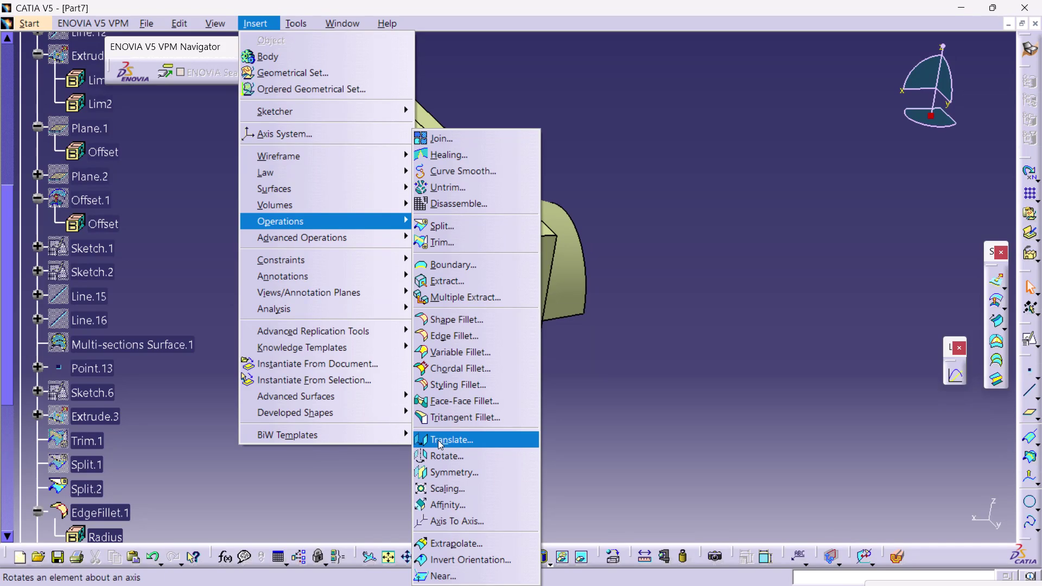
Try a face-to-face fillet on the plate edge with Straight extremities, then cancel it.
click(489, 402)
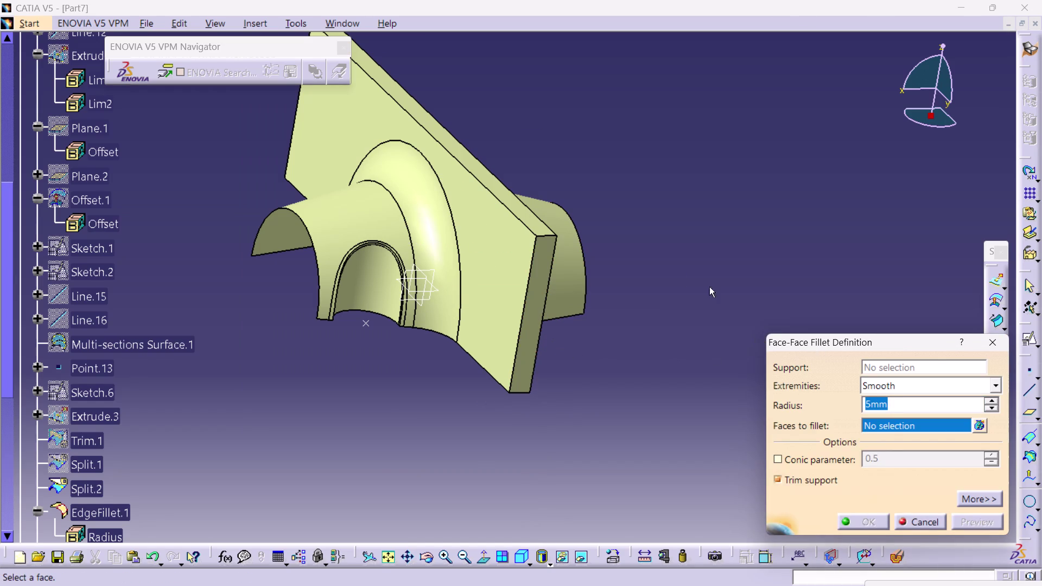
click(537, 224)
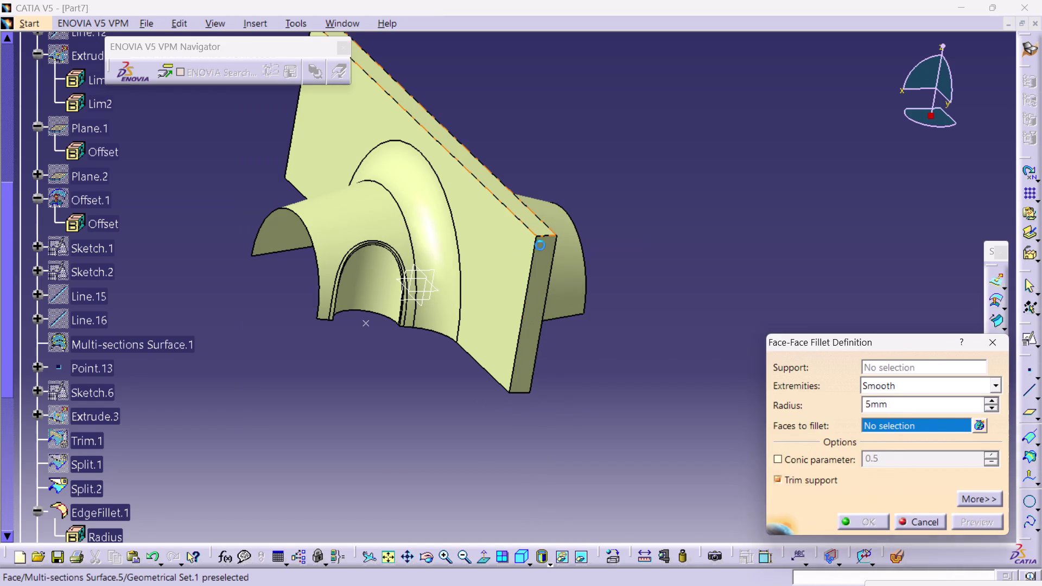
click(544, 264)
click(628, 335)
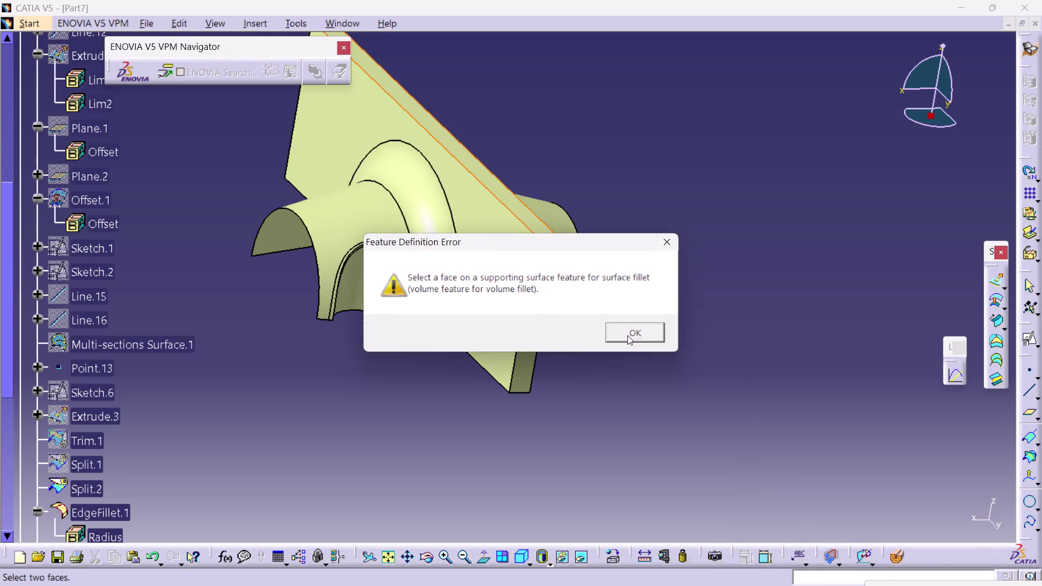
click(724, 225)
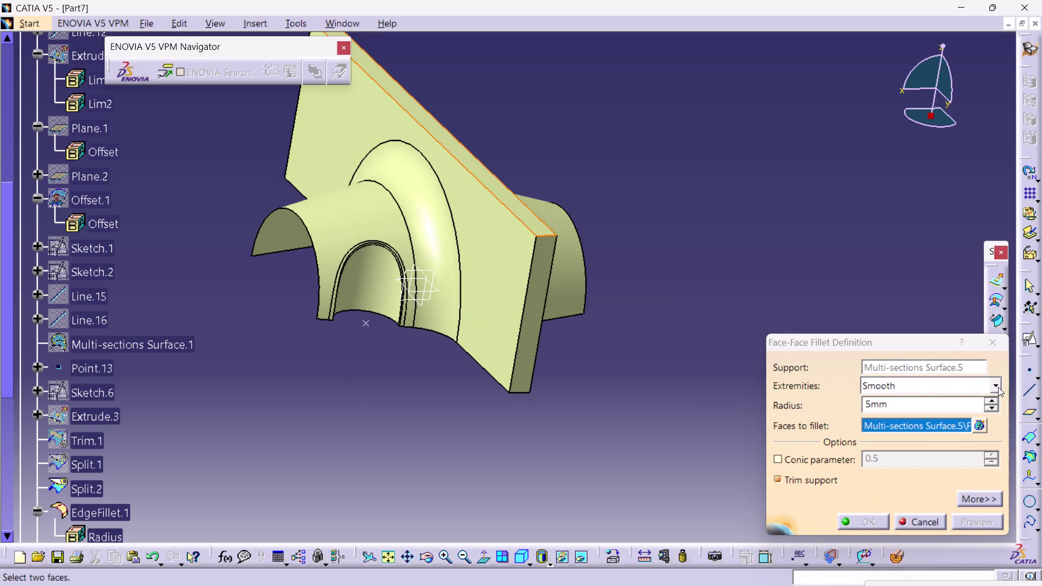
click(998, 387)
click(950, 415)
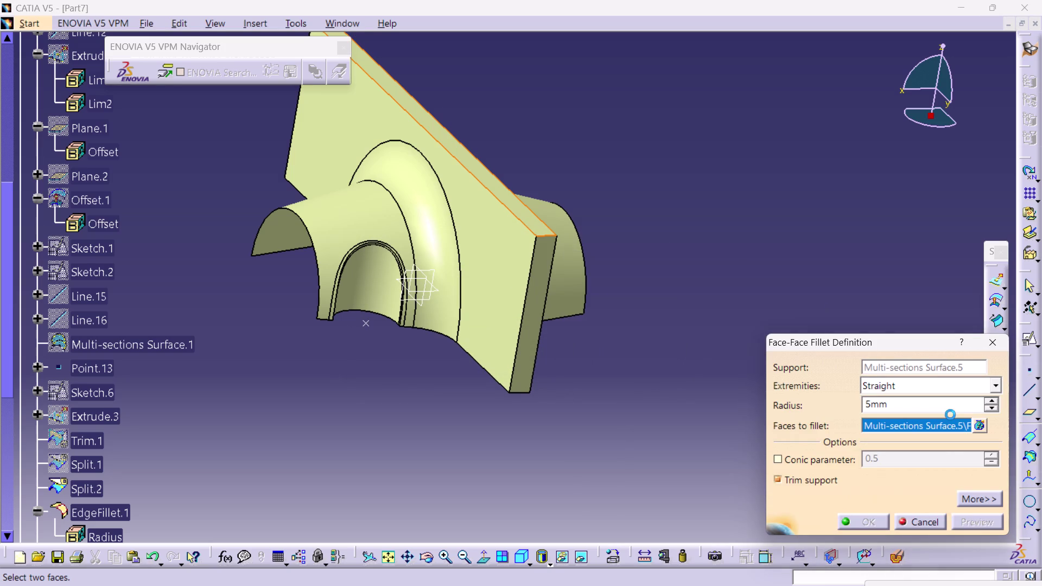
click(993, 385)
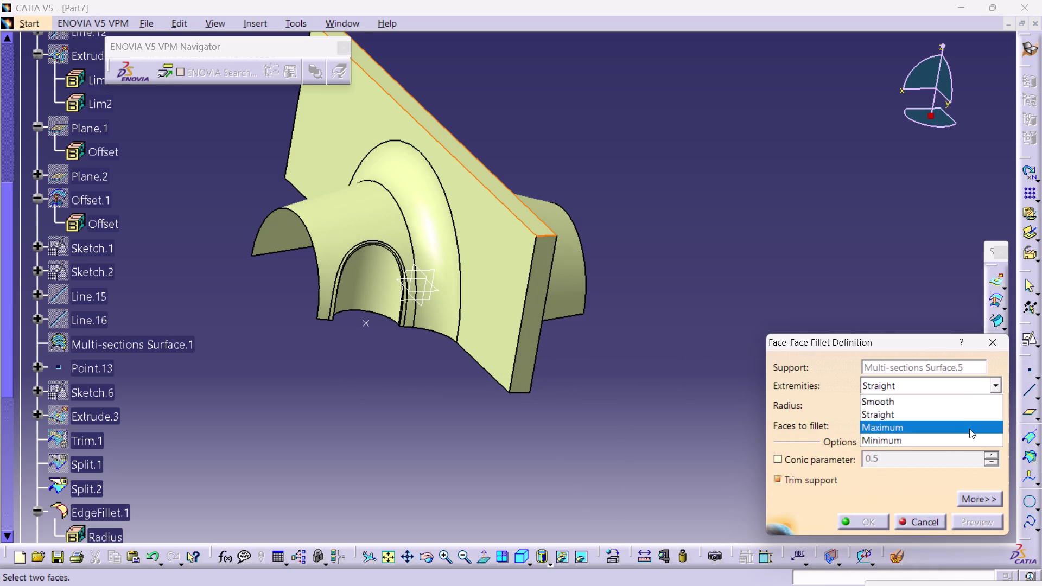
click(842, 308)
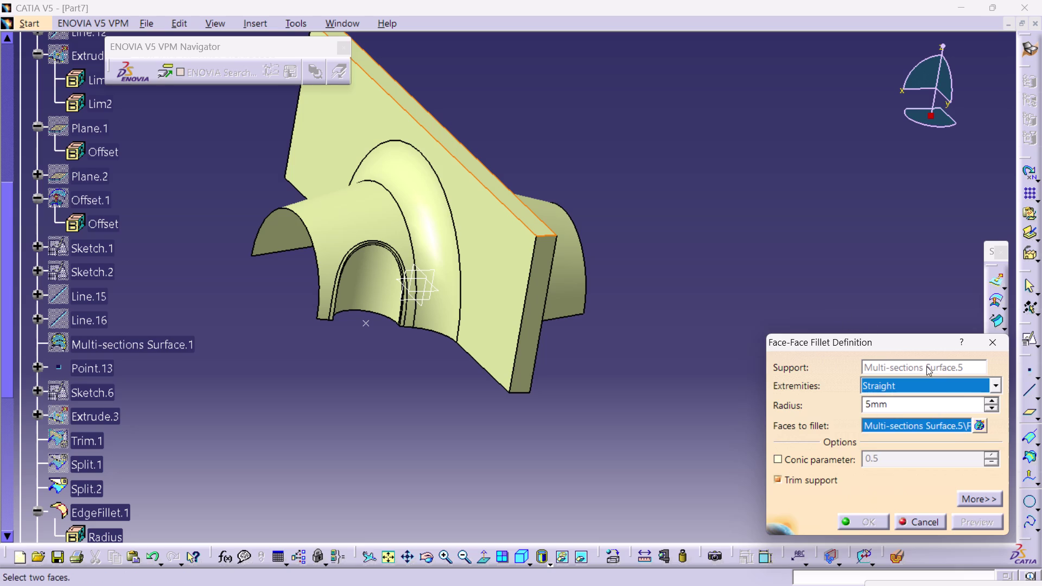
click(984, 341)
click(779, 191)
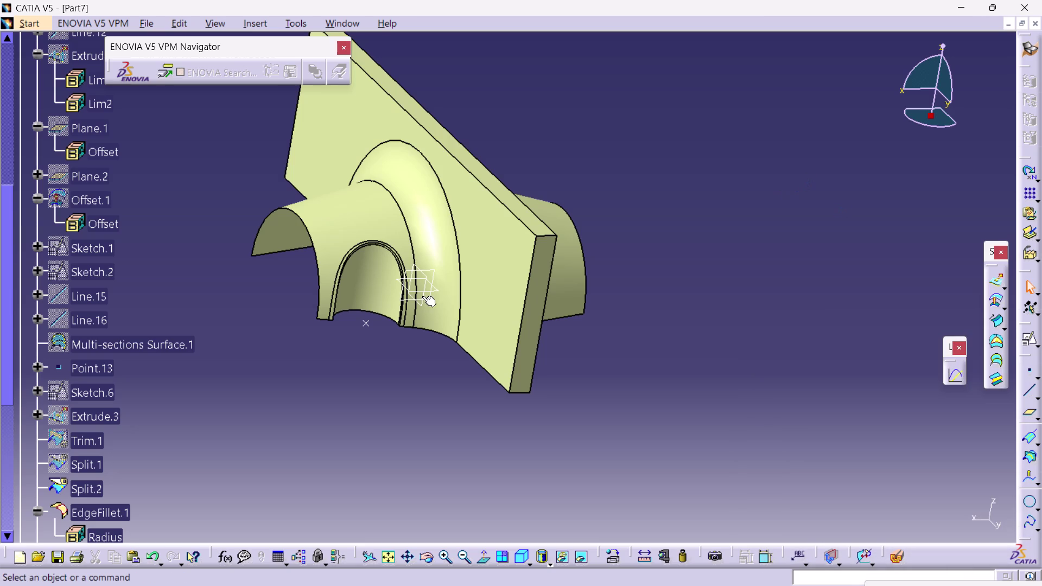
Start a shape fillet with Multi-sections Surface.3 and the edge fillet as supports.
click(256, 18)
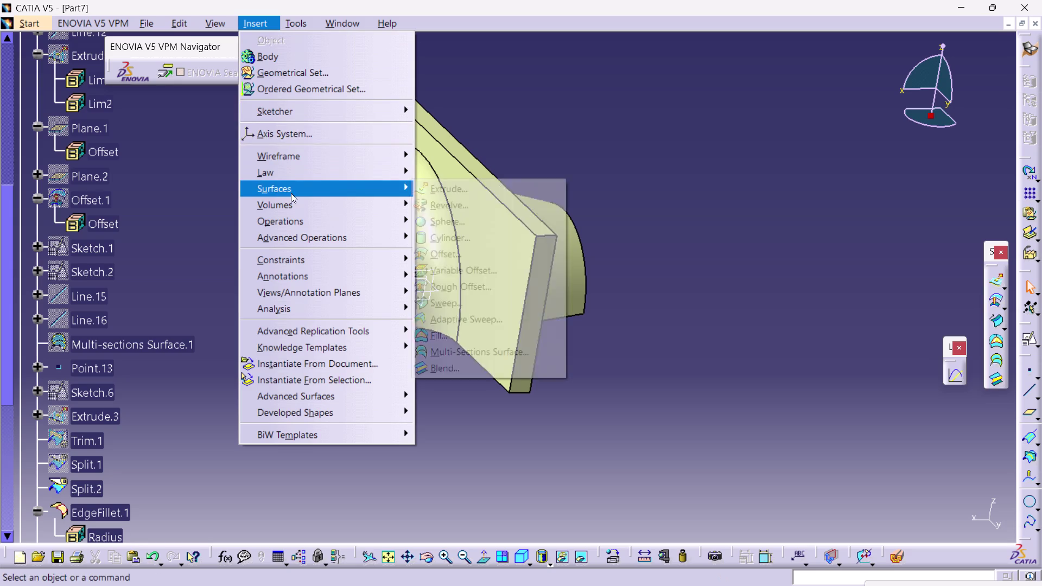
click(293, 216)
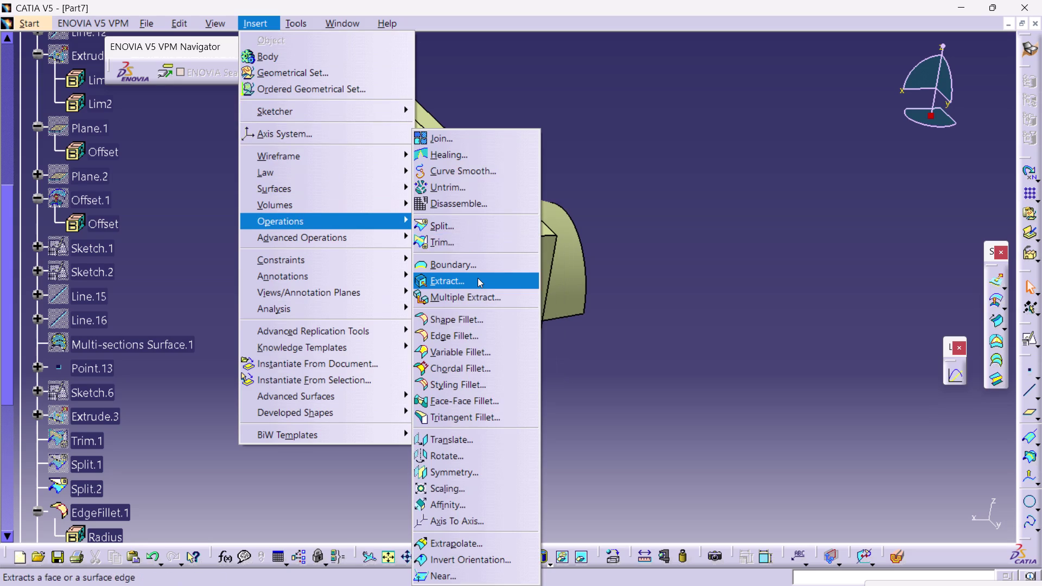
click(465, 323)
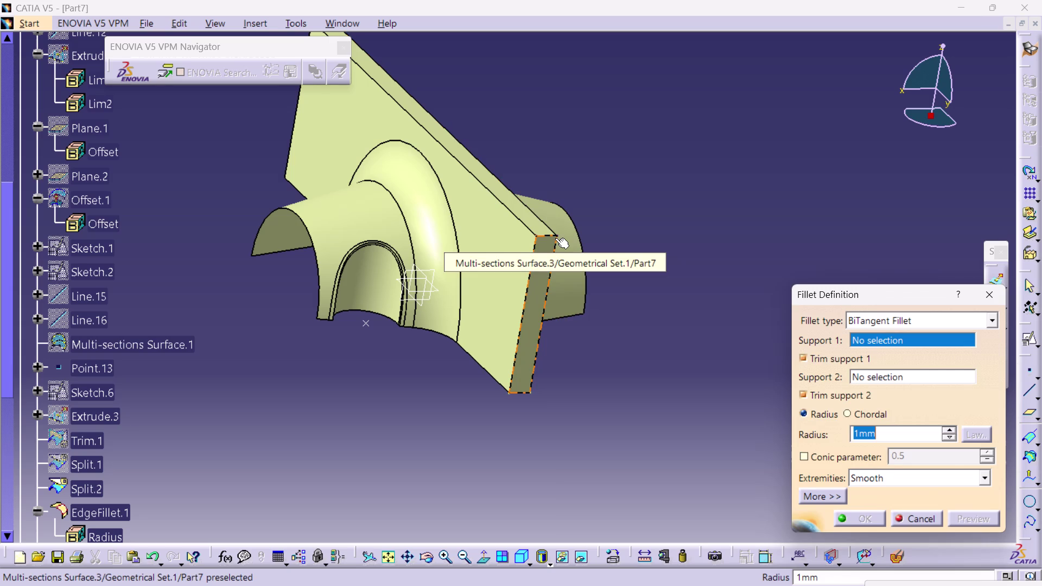
click(555, 239)
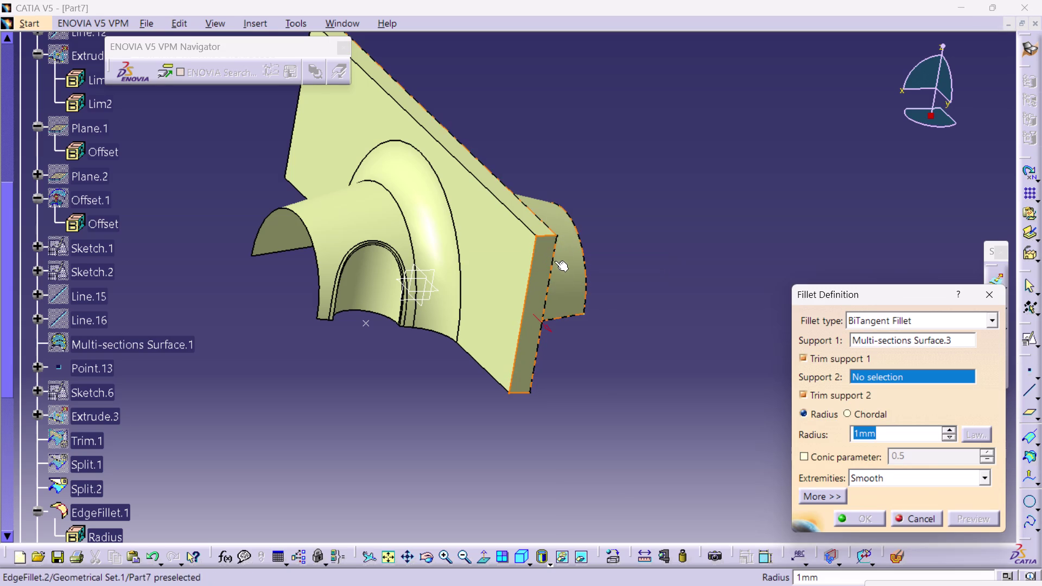
click(983, 295)
click(253, 24)
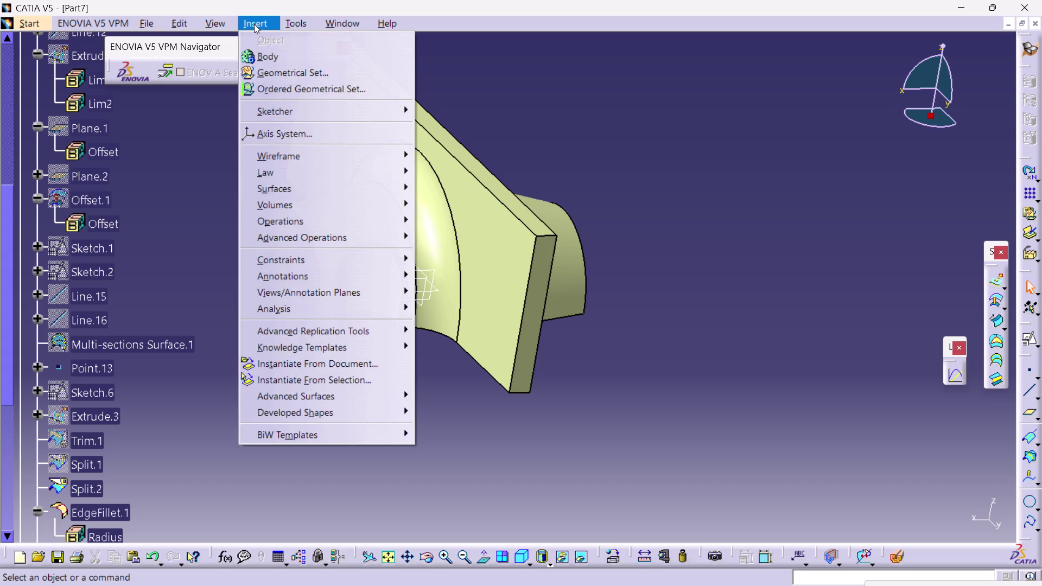
Launch Styling Fillet from the Insert operations list; it opens with a 7.5mm radius.
click(325, 221)
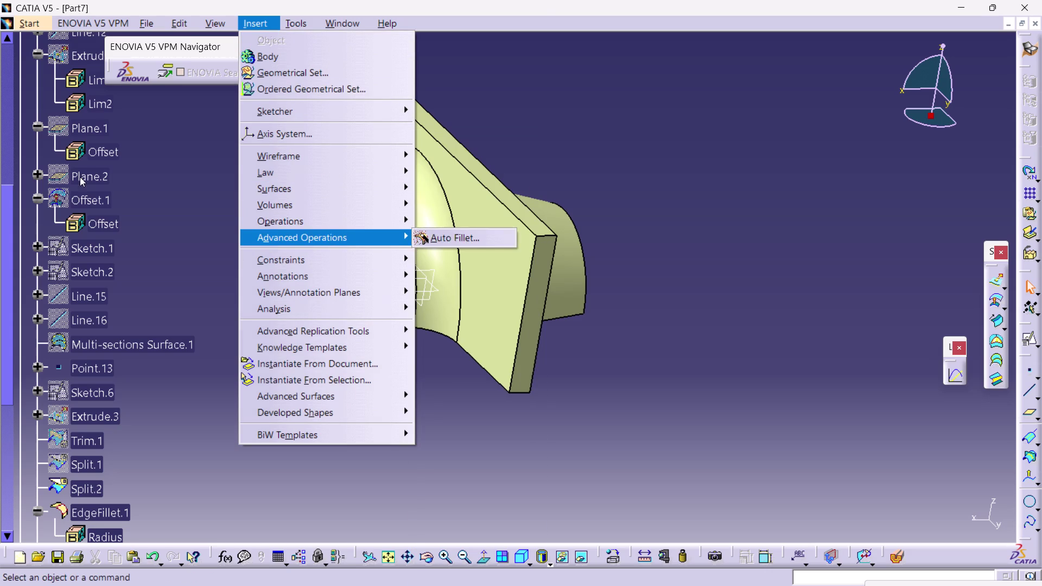
click(325, 222)
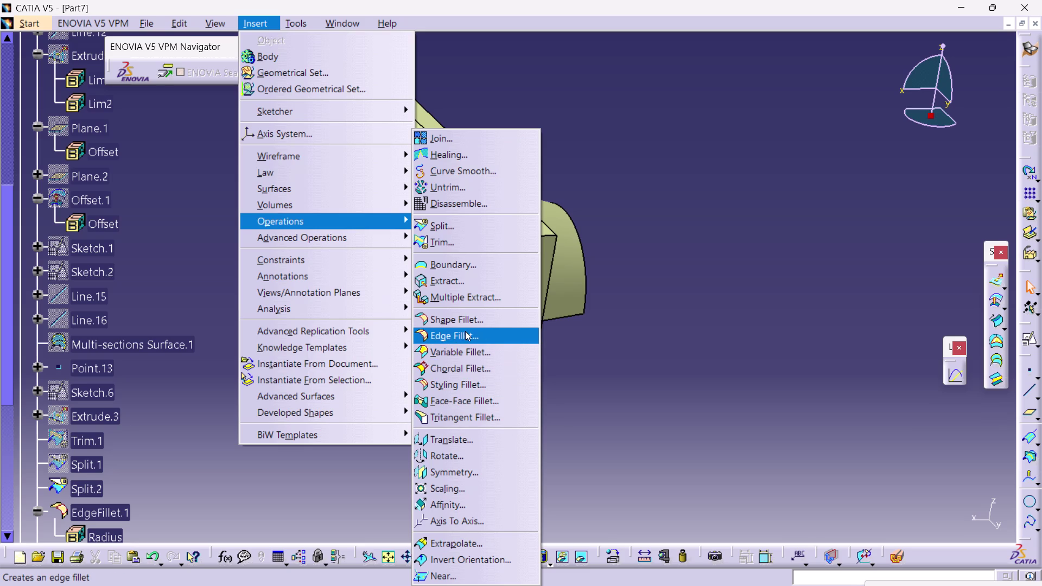
click(457, 387)
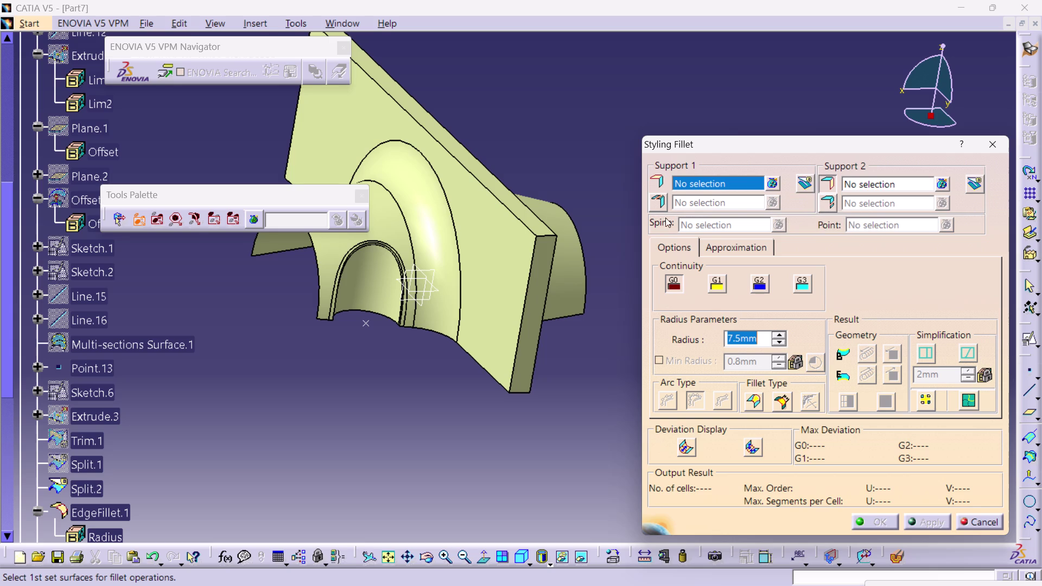
Switch the styling fillet's selection mode to fillet chosen objects directly.
click(657, 203)
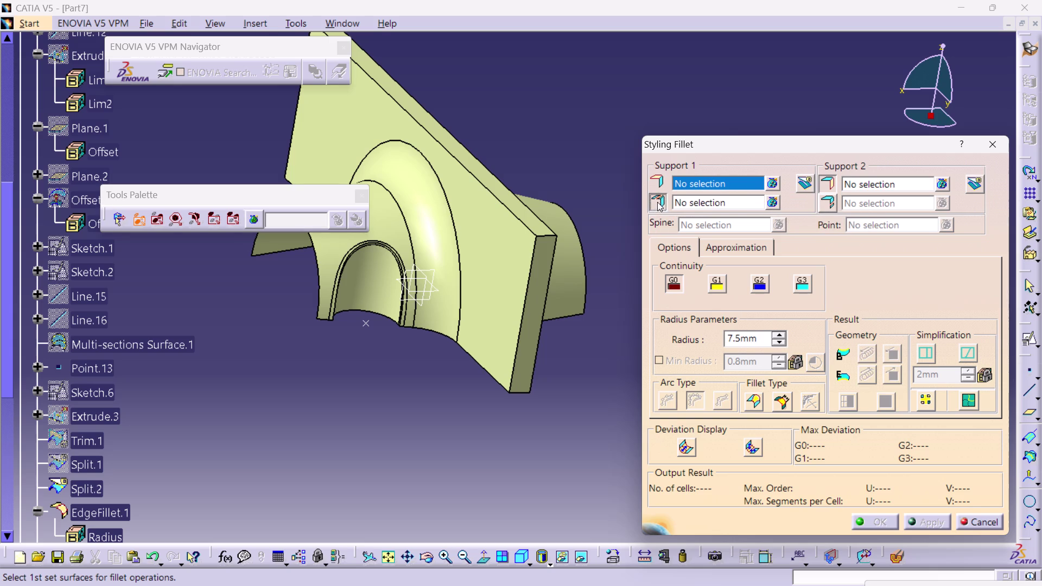
click(656, 187)
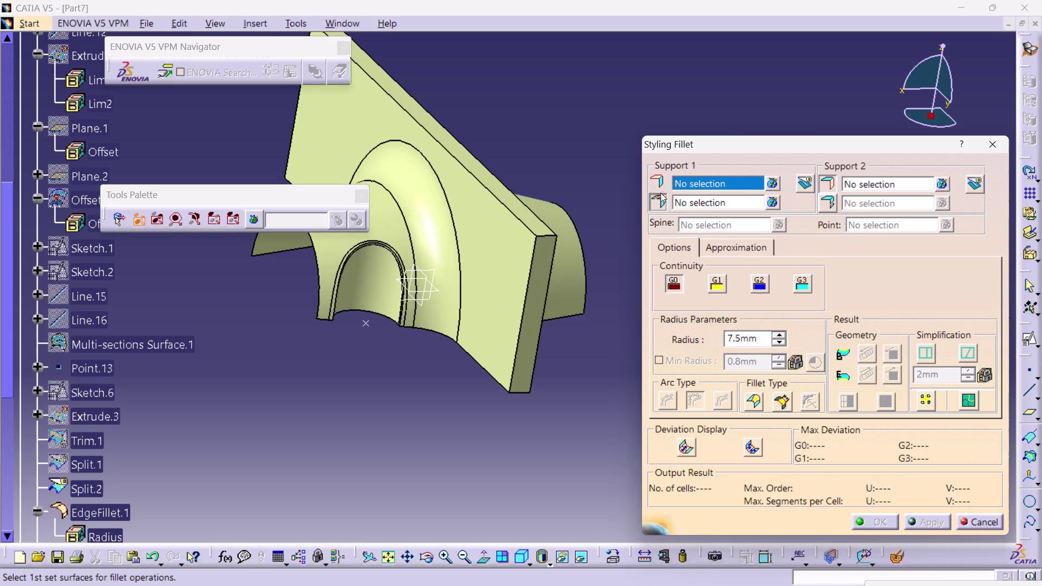
click(659, 180)
click(657, 179)
click(830, 185)
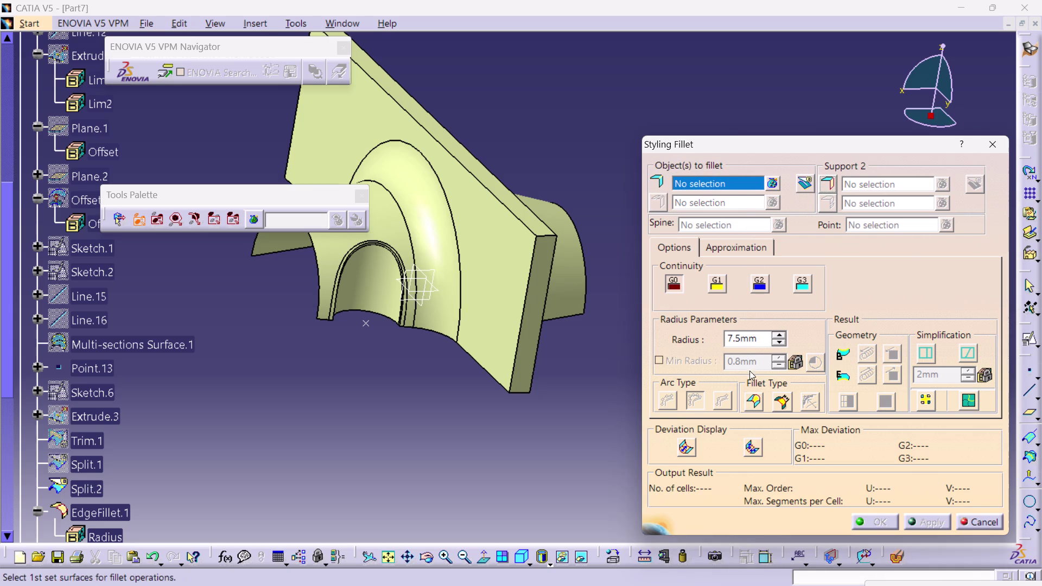
click(751, 400)
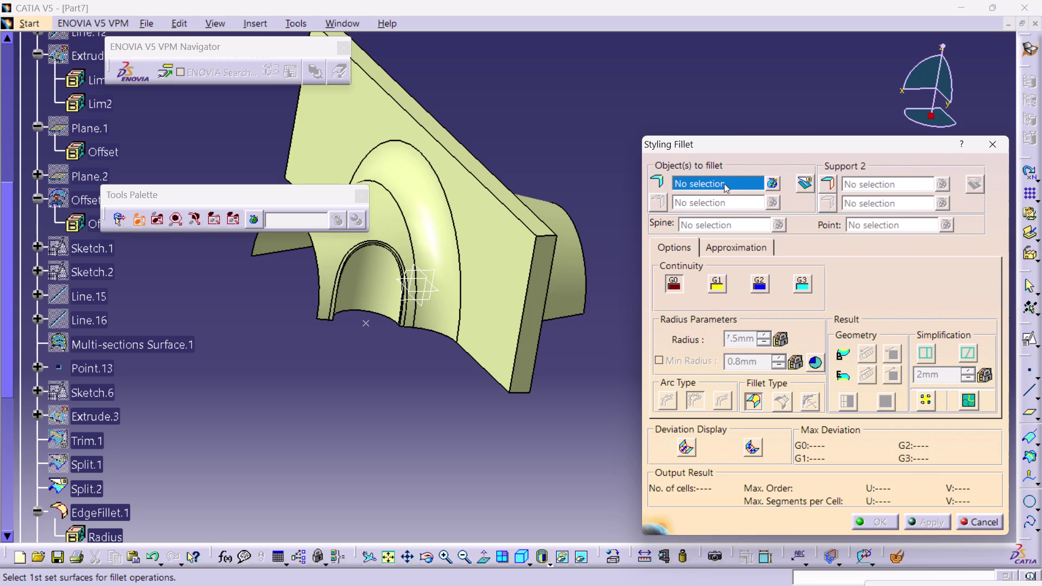
Try trap-selecting the plate edge, then cancel the styling fillet.
click(724, 183)
click(530, 216)
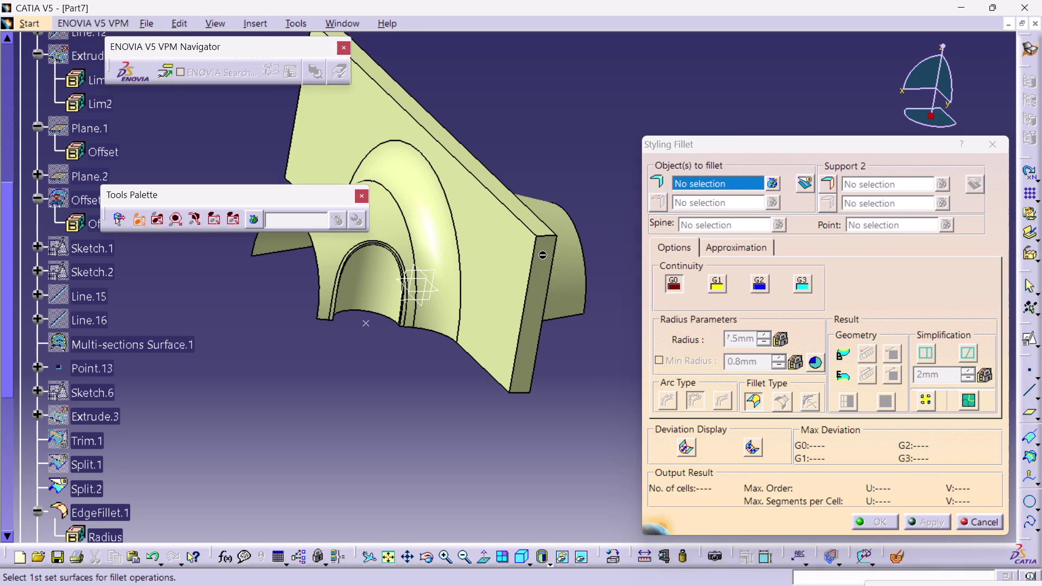
click(544, 257)
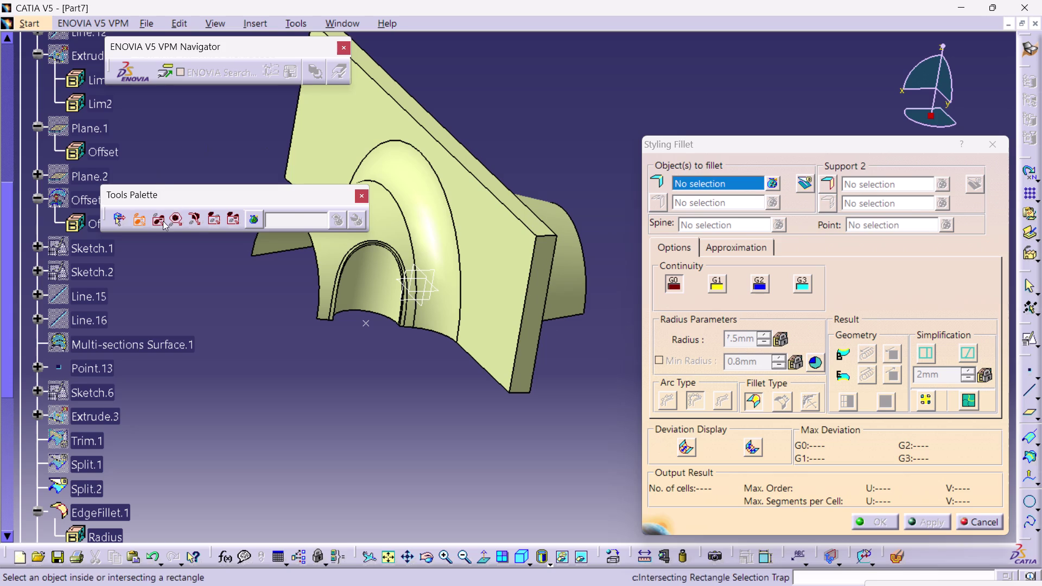
drag(253, 192, 267, 168)
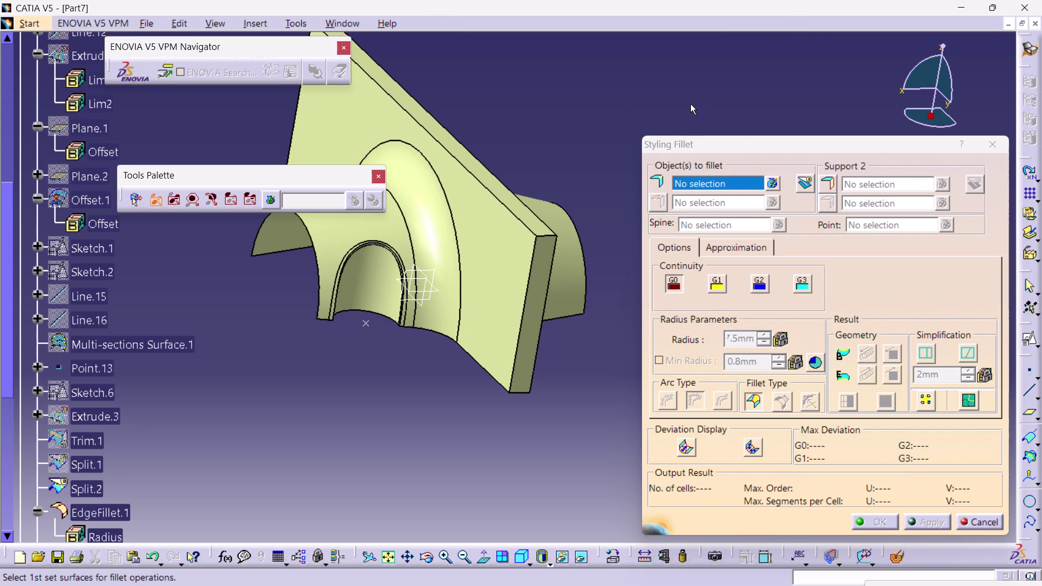
drag(712, 115, 724, 116)
click(999, 142)
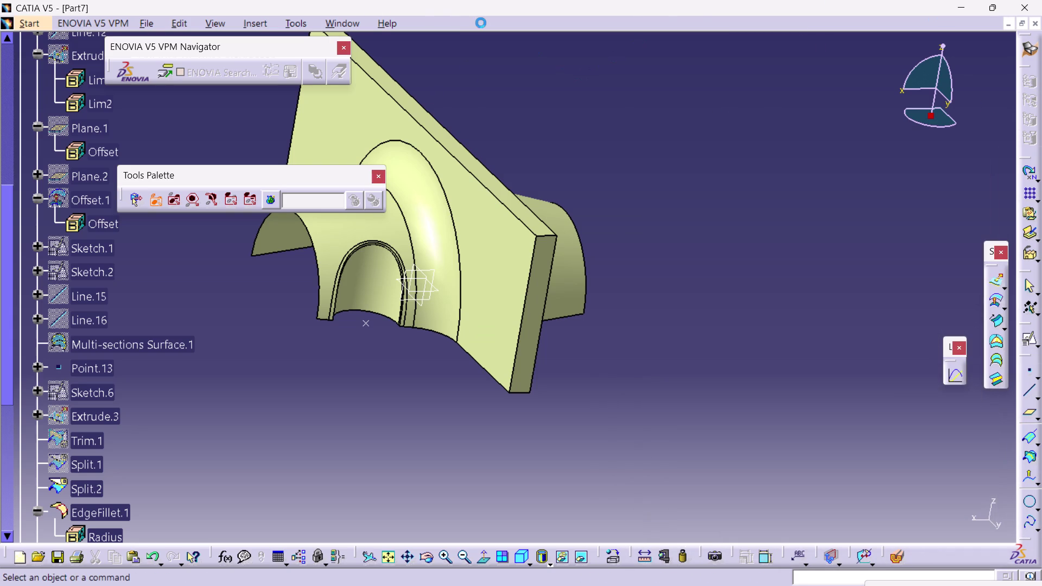
Reopen Styling Fillet and set Multi-sections Surface as the first support.
click(255, 23)
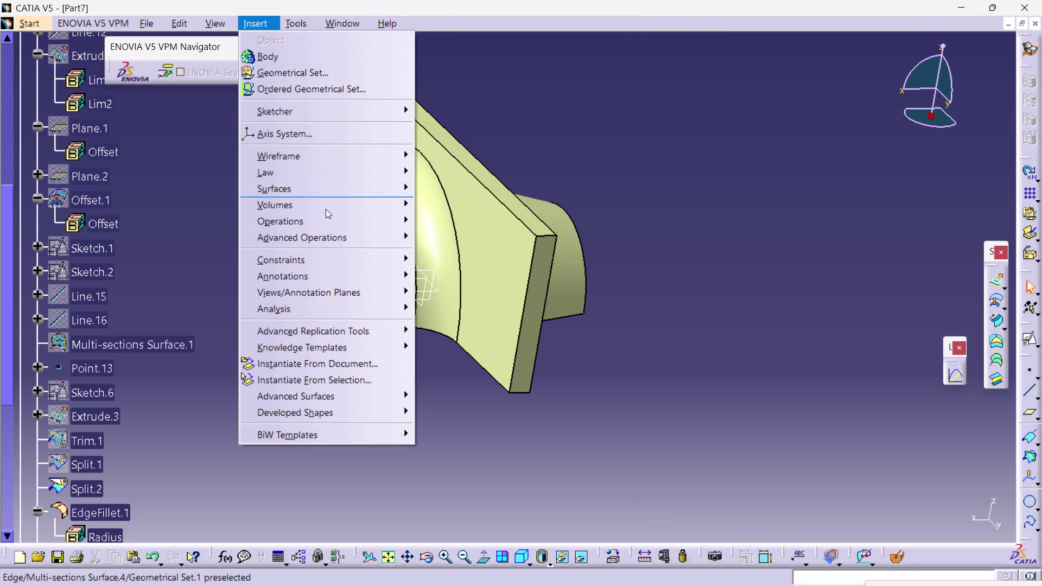
click(322, 225)
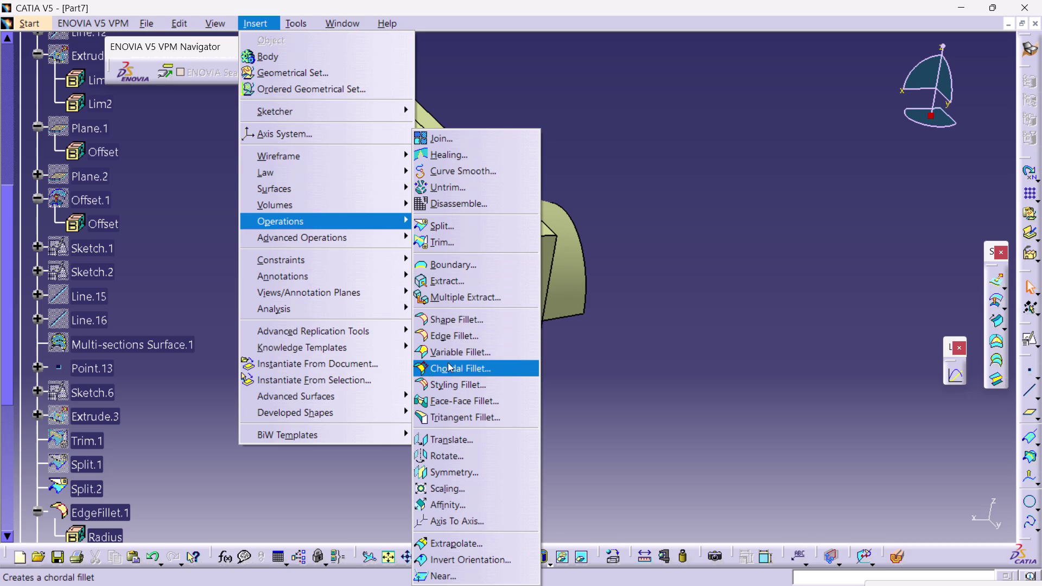
click(452, 389)
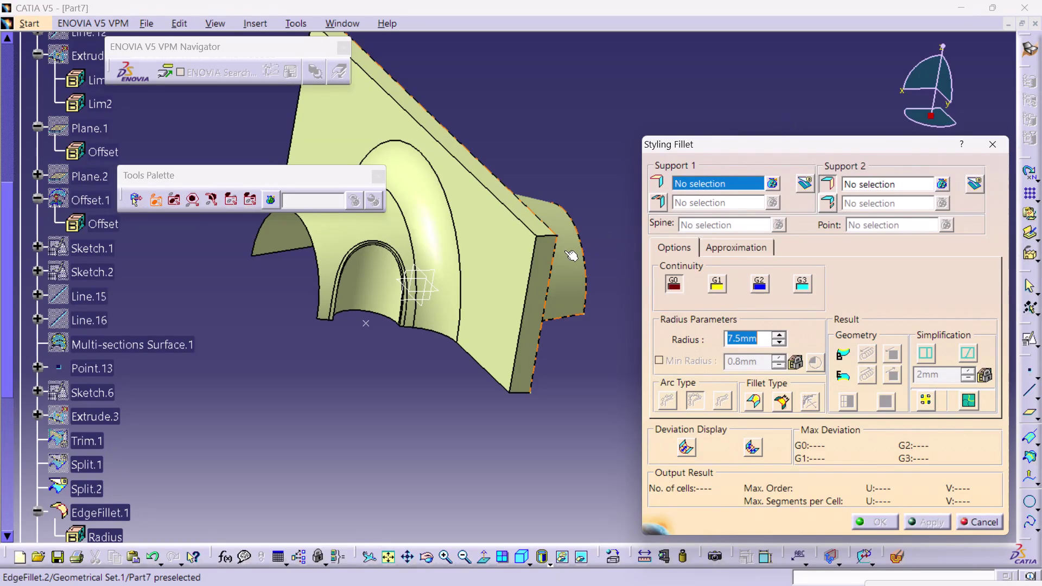
click(547, 237)
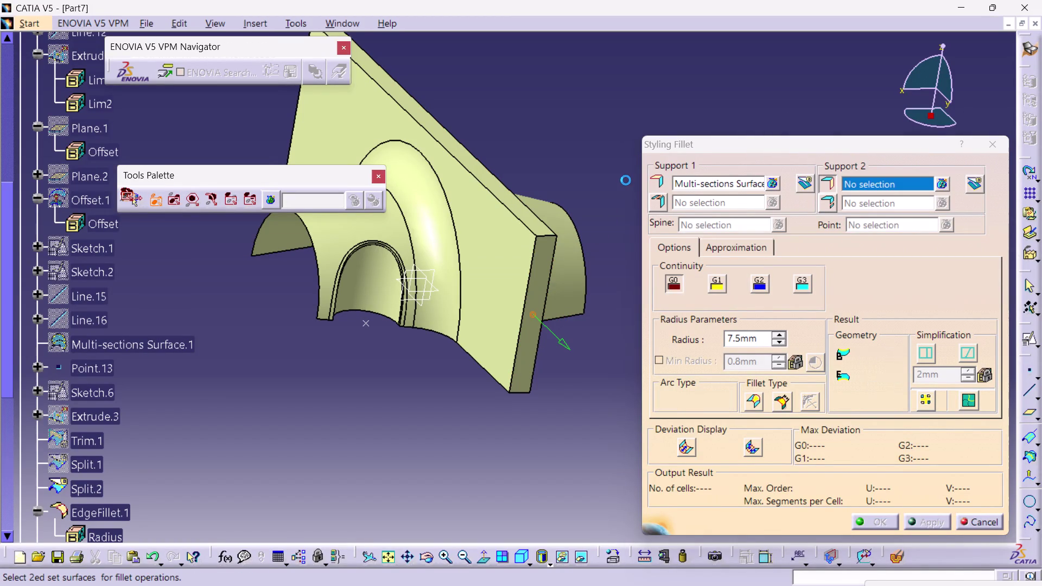
Add the second Multi-sections Surface support and raise continuity from G2 to G3, inspecting the preview.
click(531, 216)
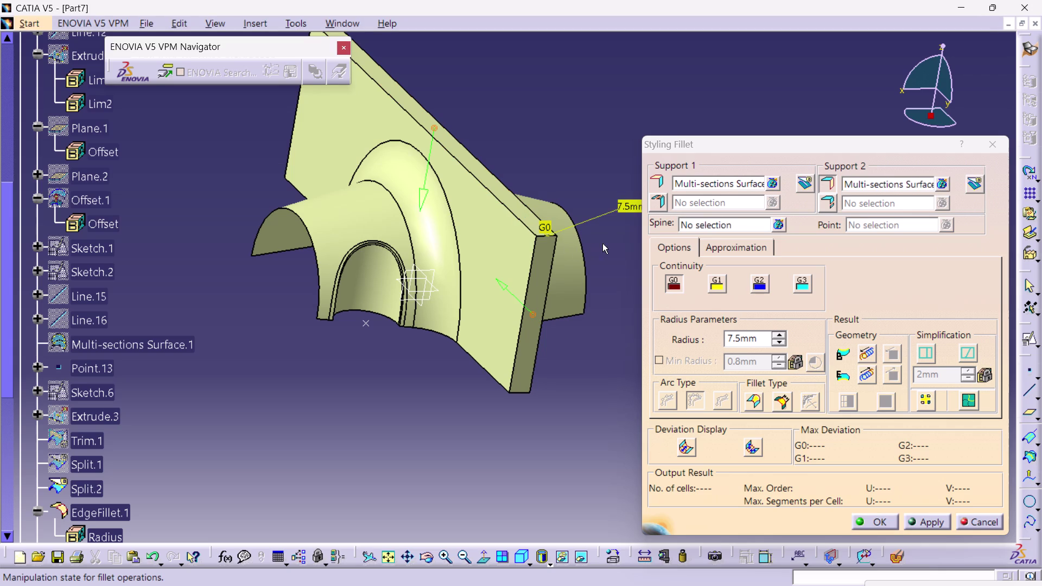
middle_drag(616, 238, 588, 241)
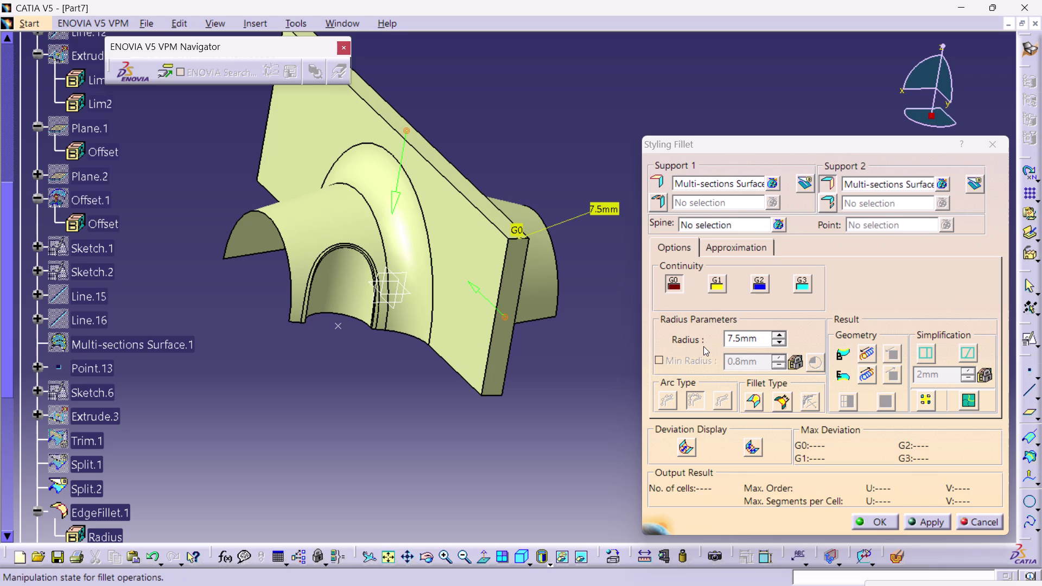
click(761, 287)
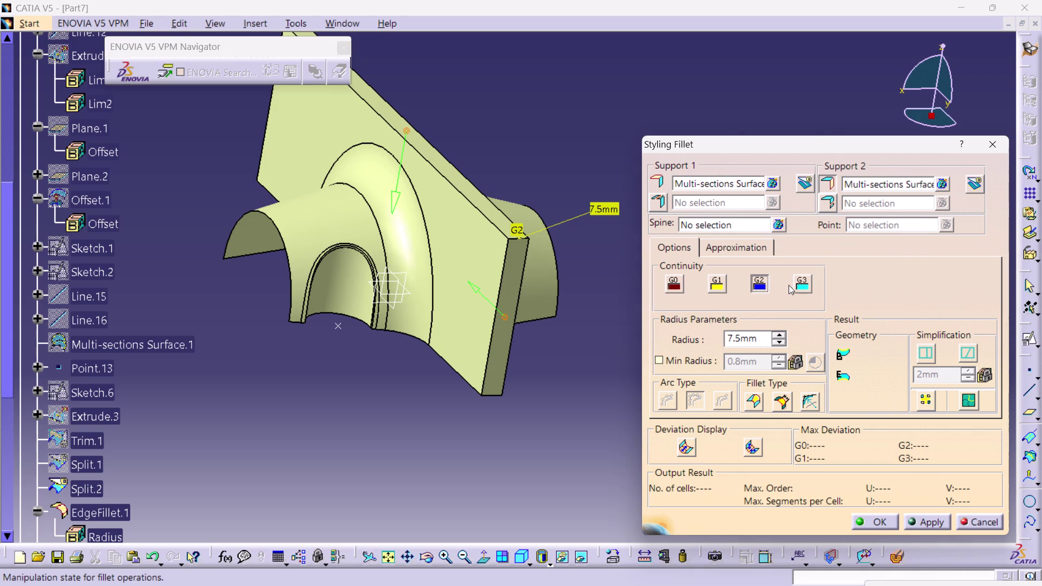
click(796, 283)
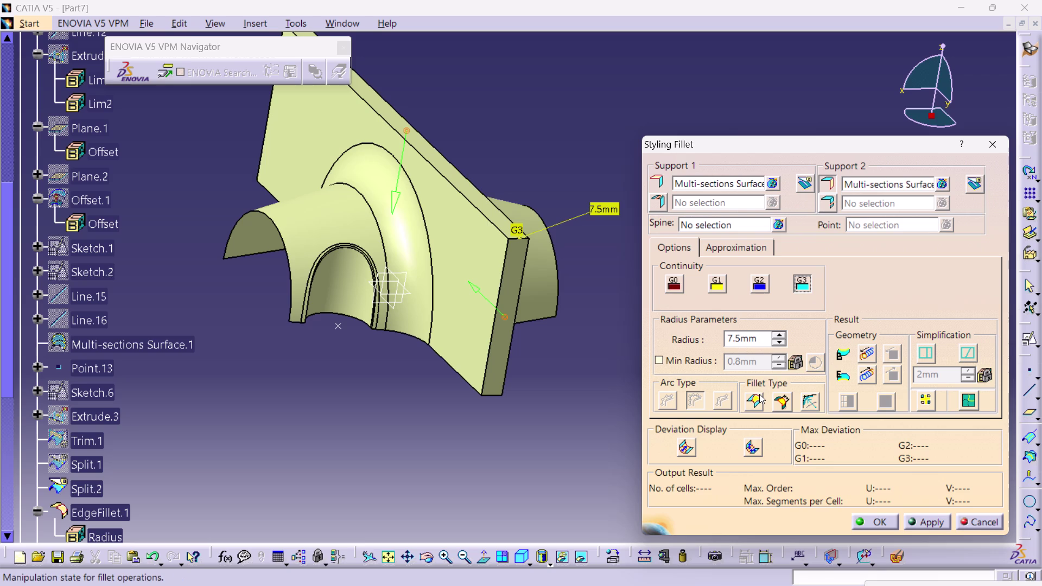
middle_drag(573, 294, 596, 308)
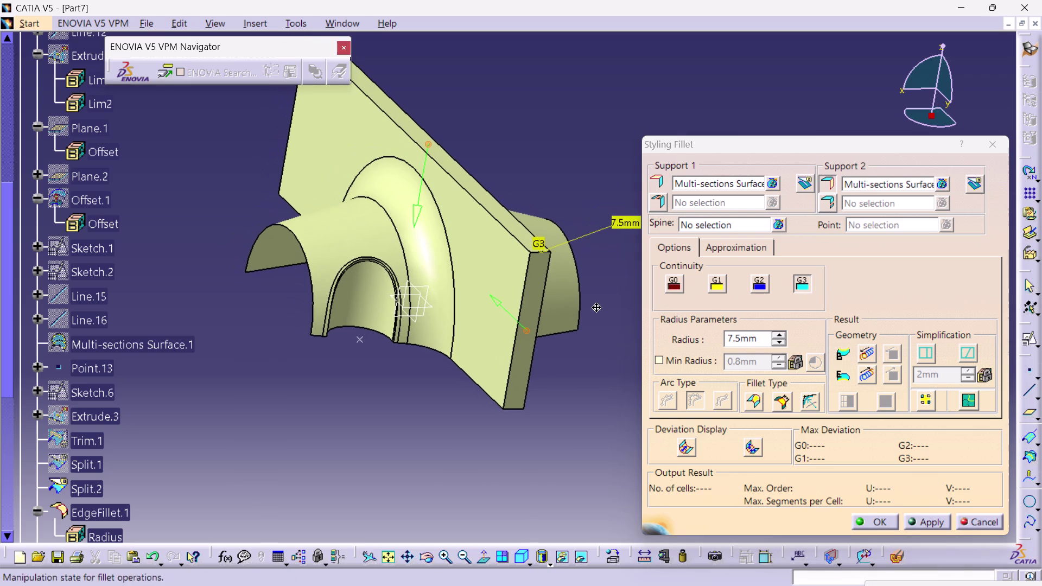
middle_drag(596, 308, 558, 296)
right_click(596, 308)
right_drag(596, 308, 645, 291)
right_drag(608, 291, 597, 291)
right_drag(584, 291, 558, 295)
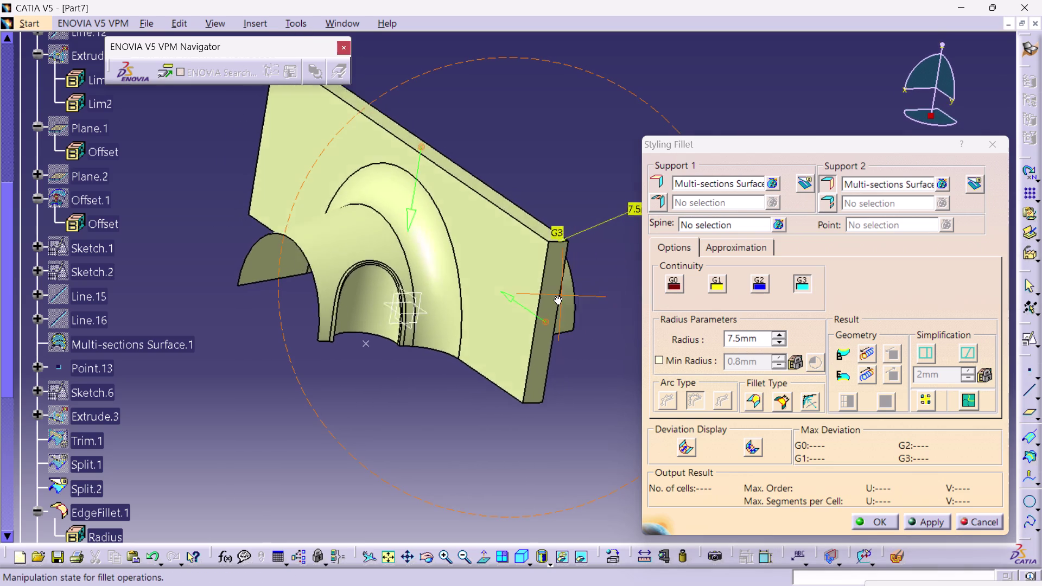
right_drag(558, 296, 518, 316)
middle_drag(558, 296, 519, 315)
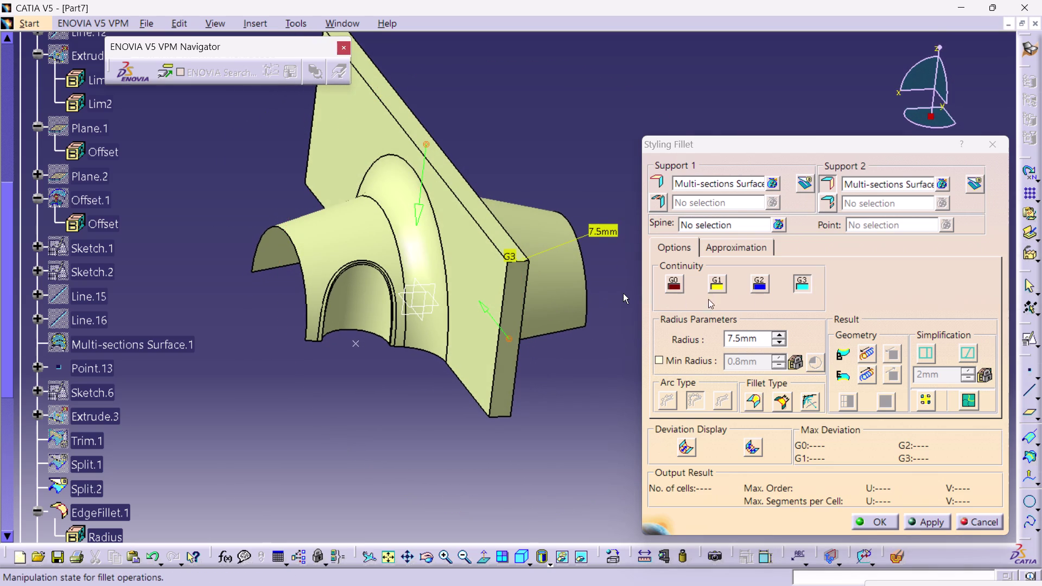
click(808, 283)
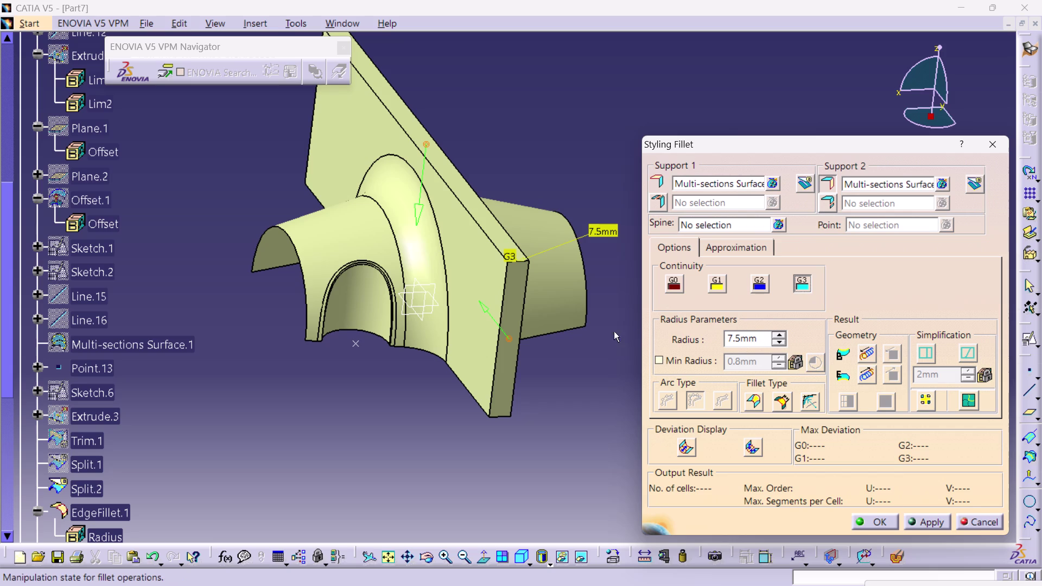
Close the styling fillet and orbit the model to view it from several angles.
click(876, 521)
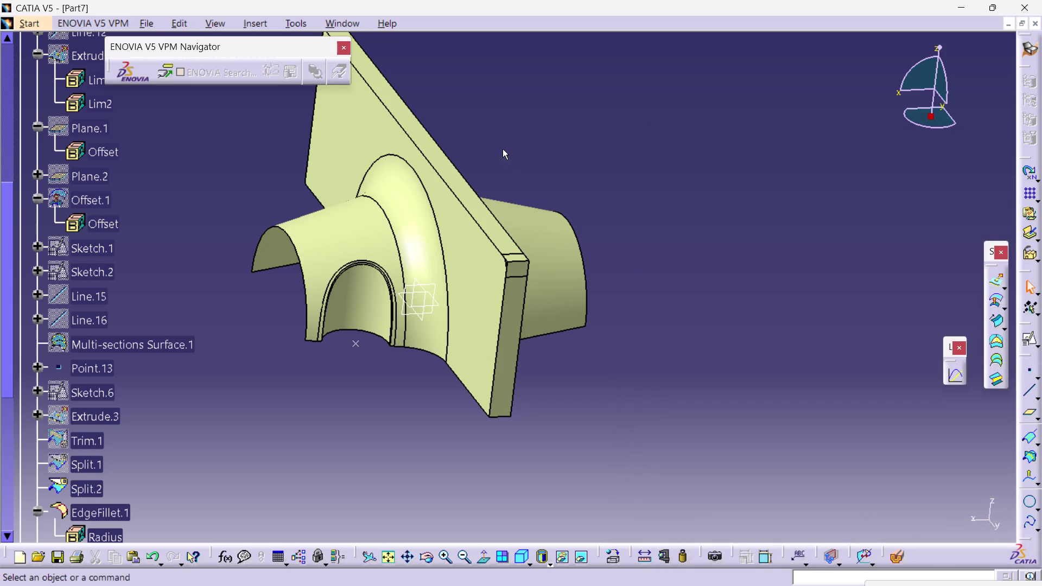
middle_drag(512, 141, 614, 171)
right_drag(523, 138, 613, 171)
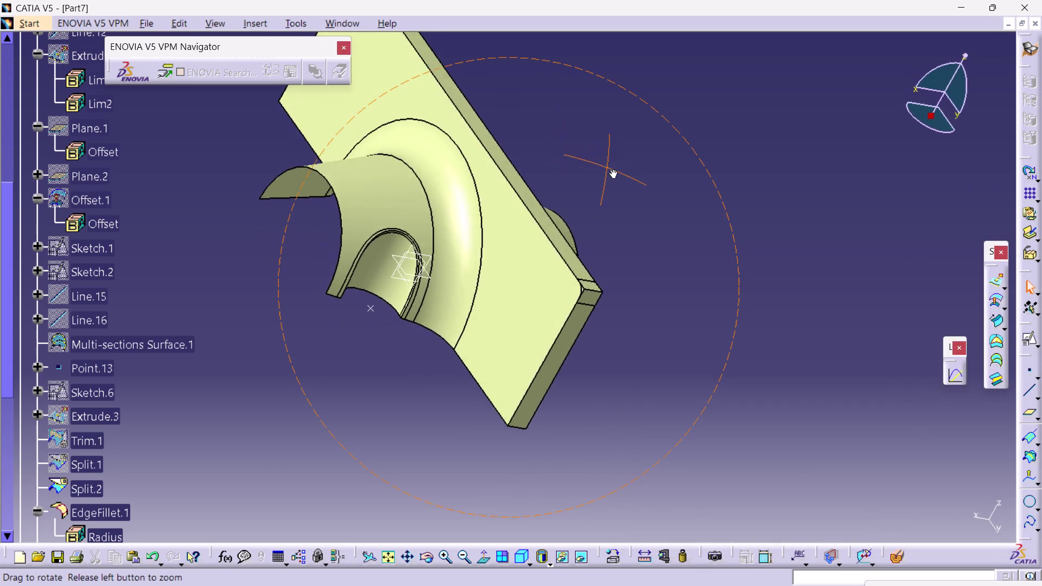
middle_drag(613, 170, 711, 273)
right_drag(614, 170, 711, 274)
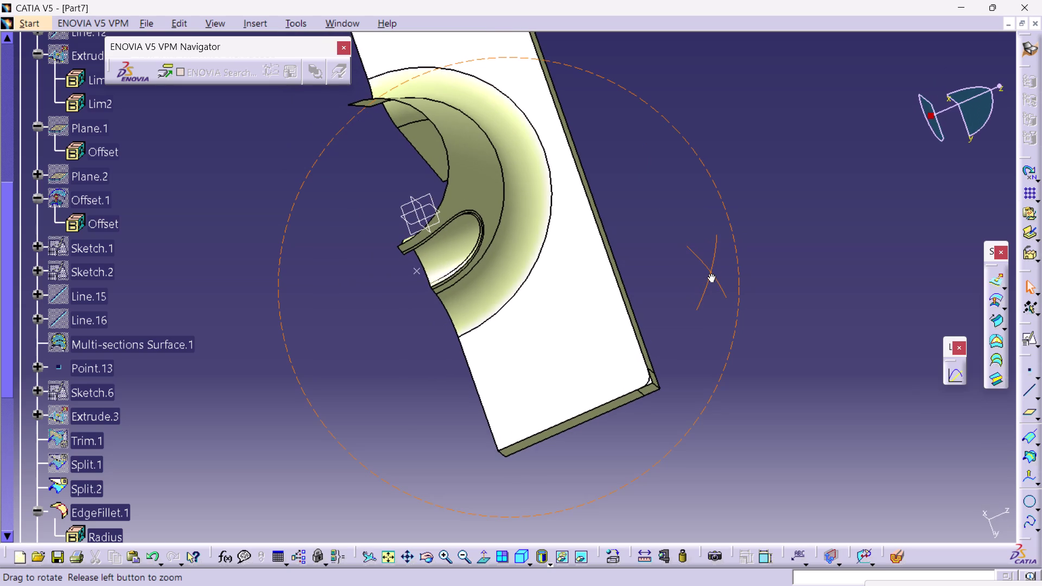
middle_drag(711, 273, 677, 204)
right_drag(711, 273, 676, 203)
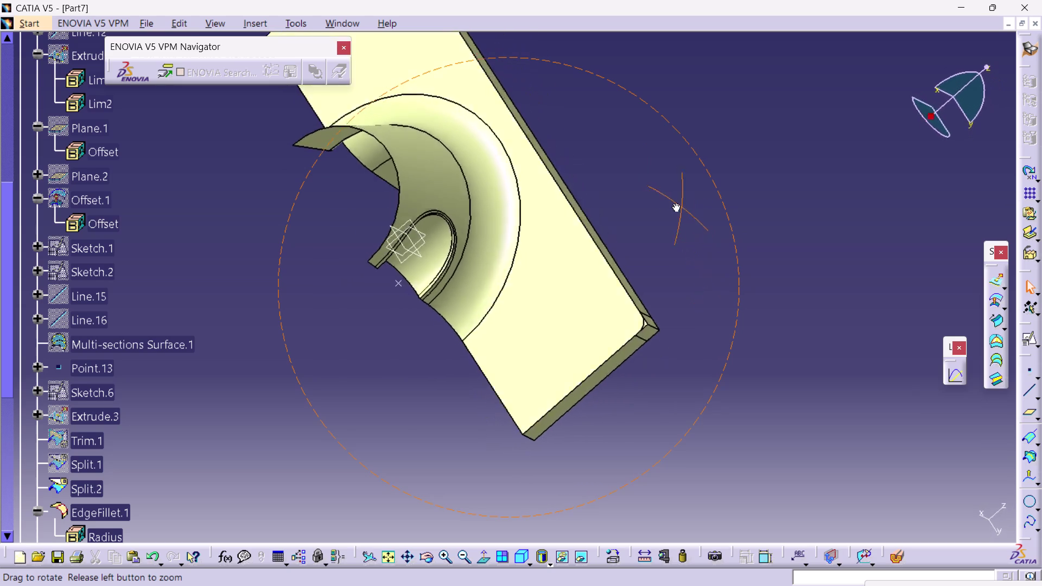
middle_drag(676, 204, 564, 164)
right_drag(676, 203, 564, 164)
scroll(up, 3)
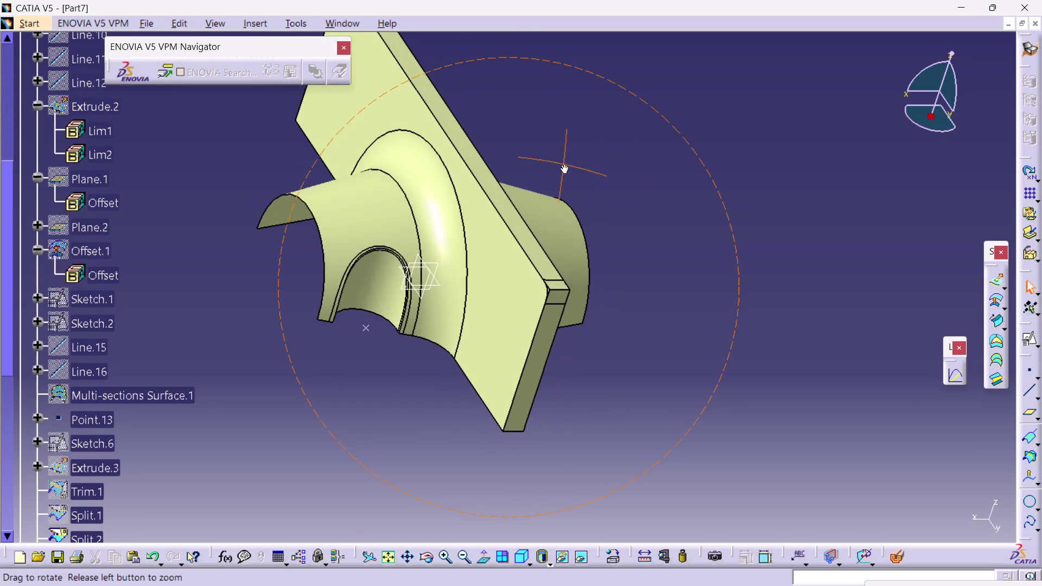
right_drag(564, 165, 515, 168)
middle_drag(564, 164, 515, 168)
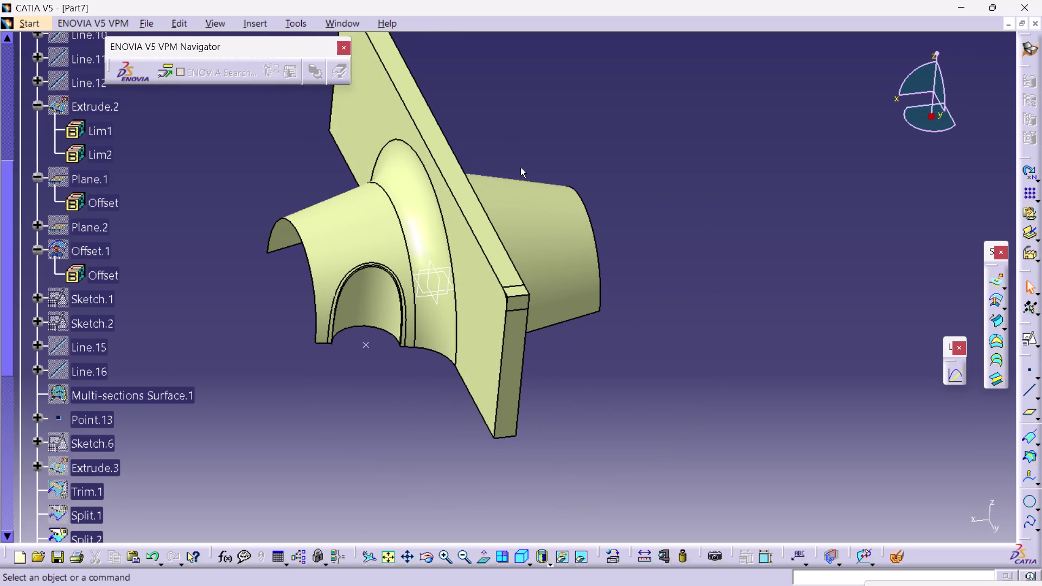
key(ctrl+z)
click(557, 125)
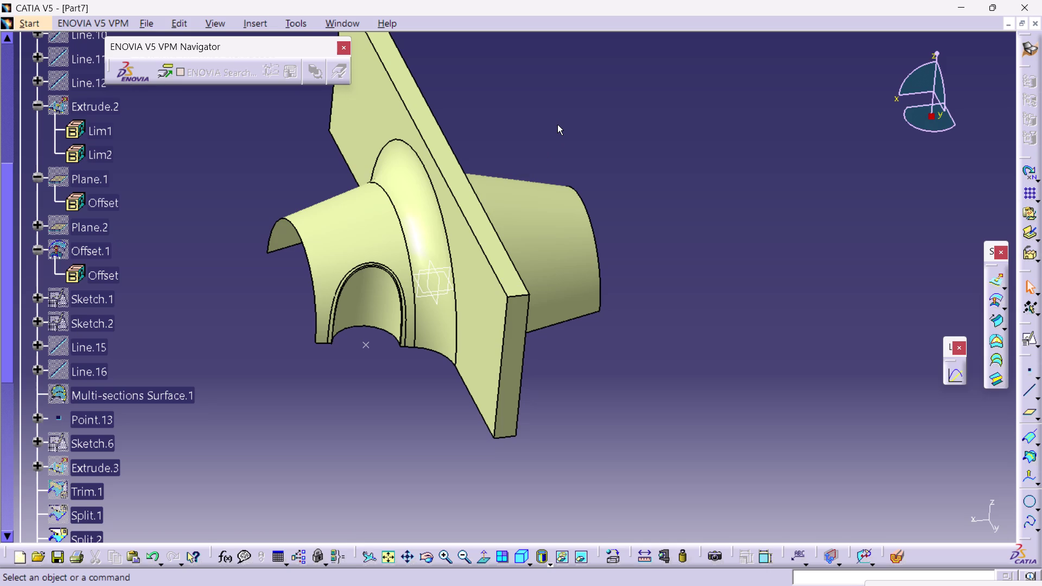
click(559, 113)
click(251, 124)
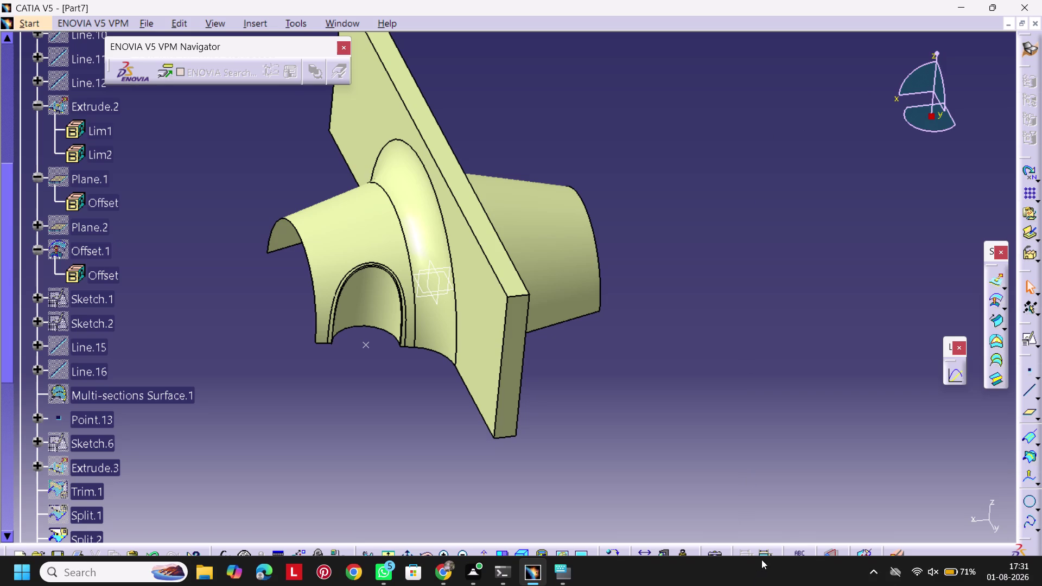
click(771, 375)
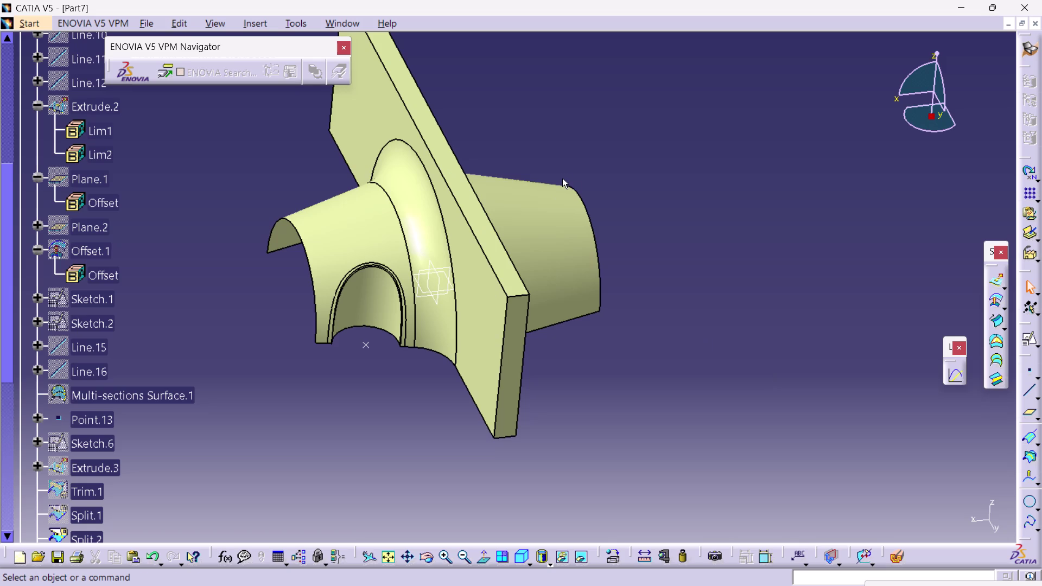
scroll(up, 3)
scroll(up, 3)
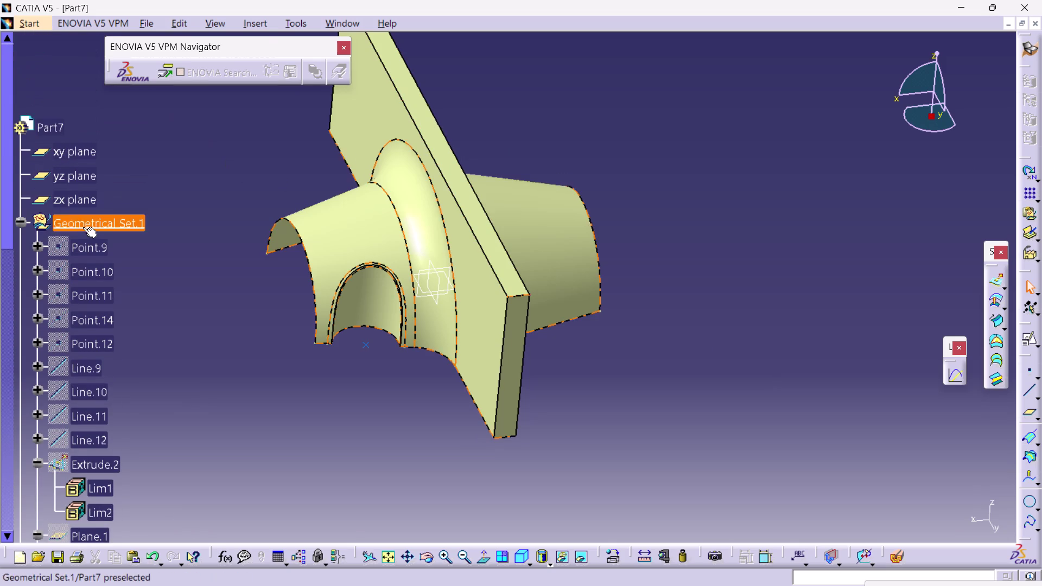
click(339, 47)
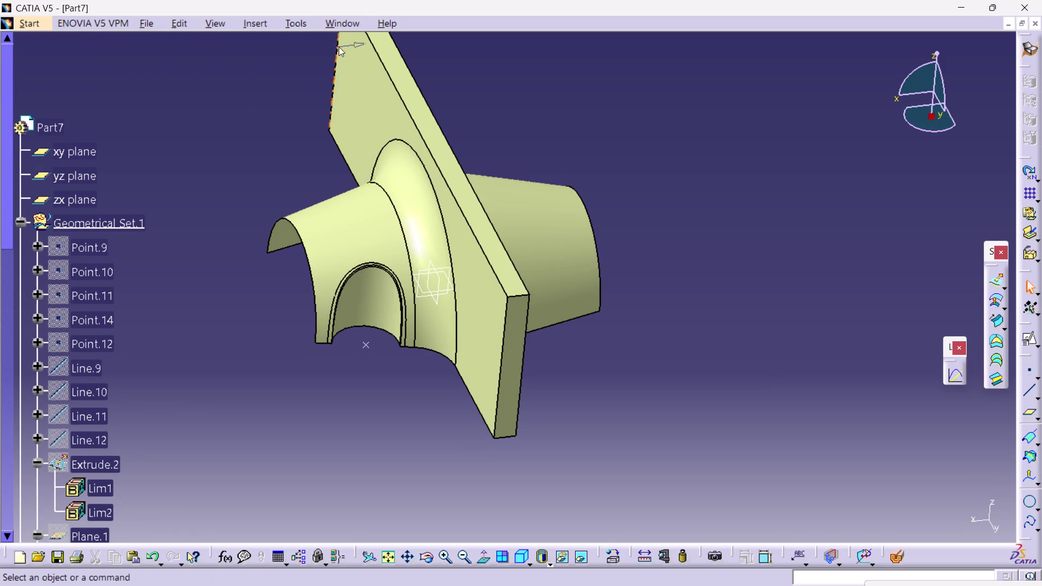
scroll(down, 3)
scroll(down, 3)
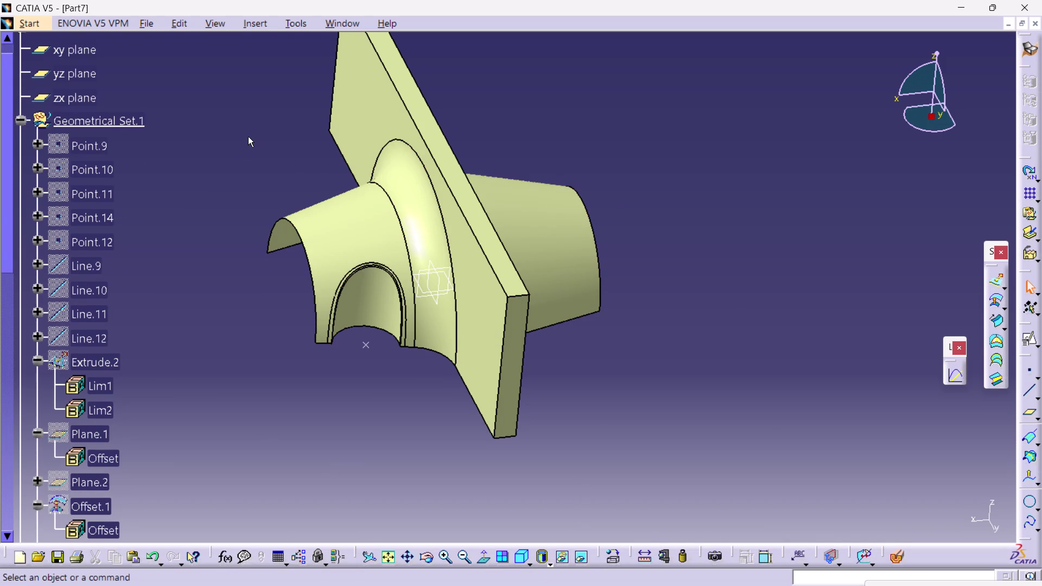
scroll(up, 3)
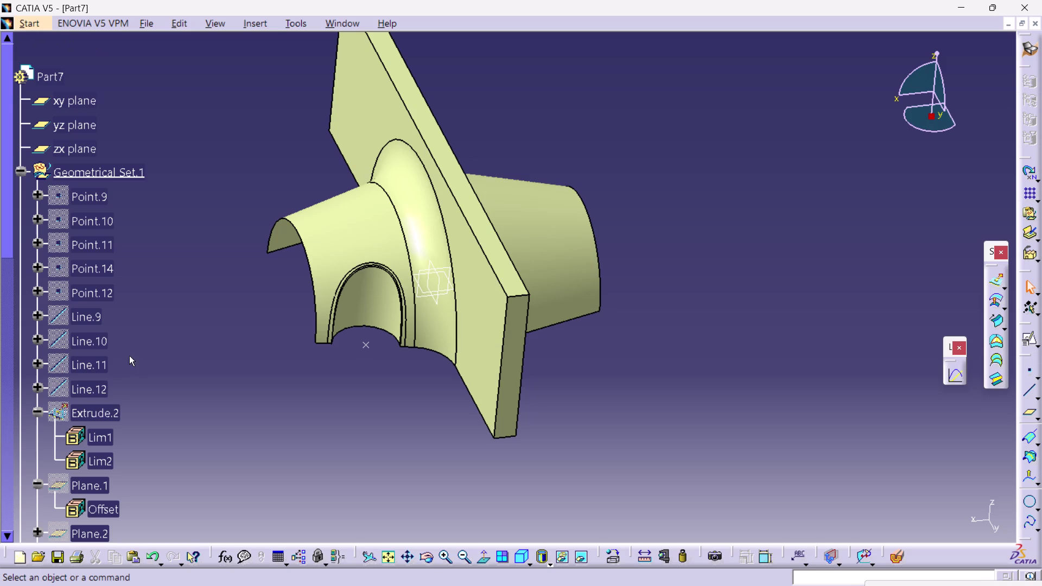
scroll(down, 3)
scroll(down, 3)
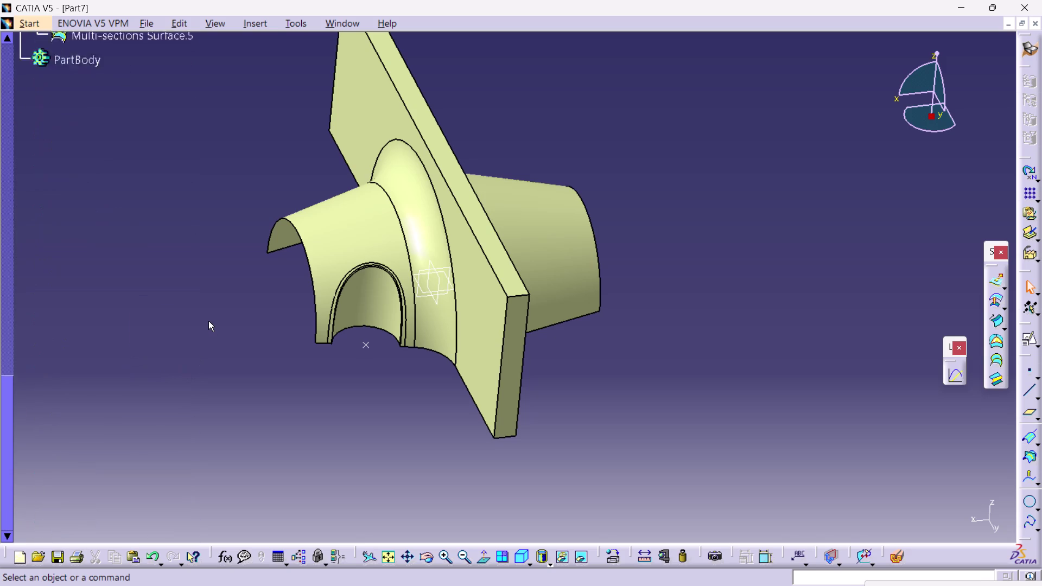
scroll(up, 3)
scroll(up, 3)
click(68, 170)
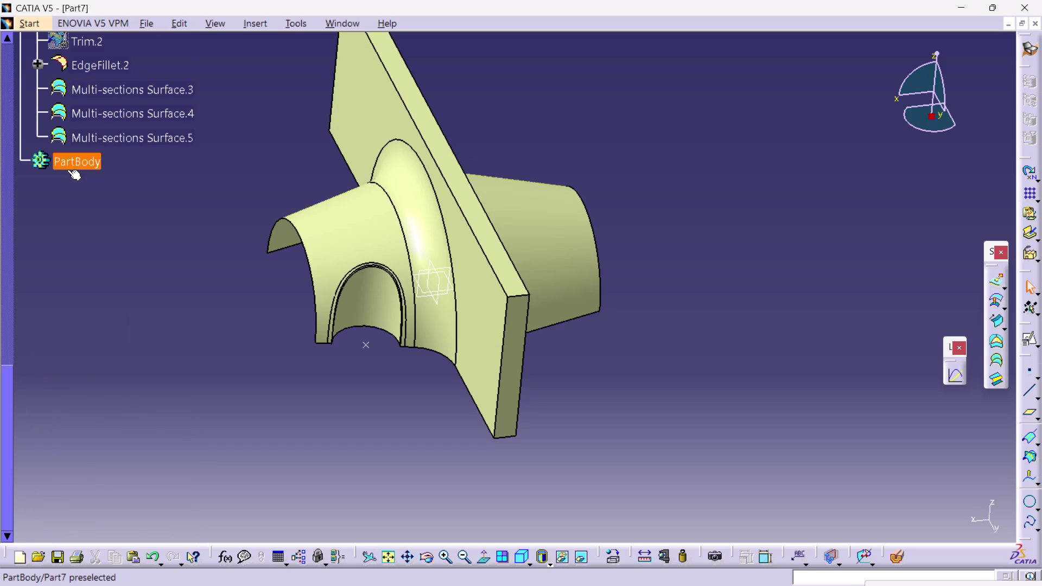
click(71, 167)
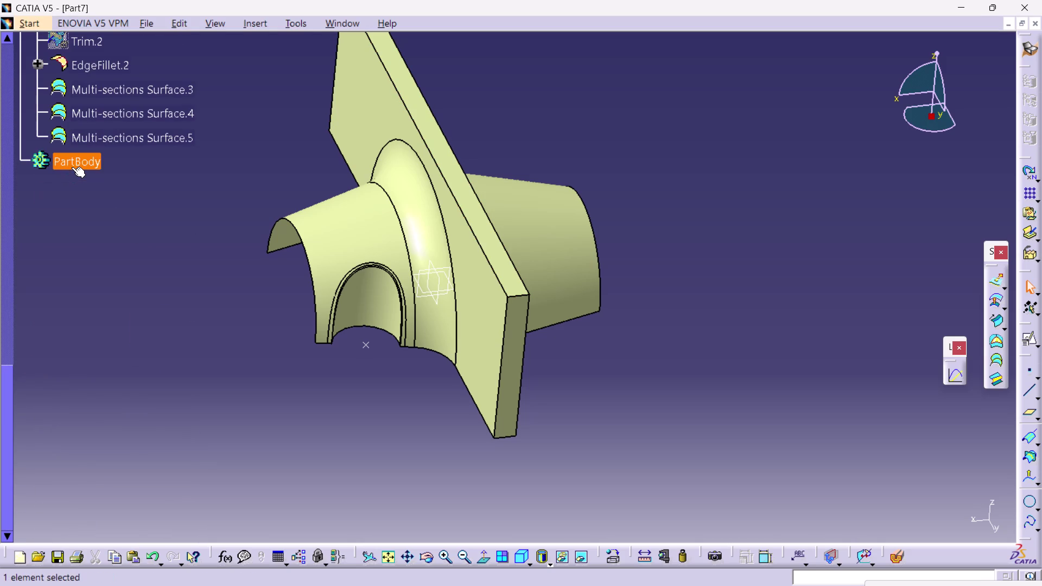
double_click(80, 166)
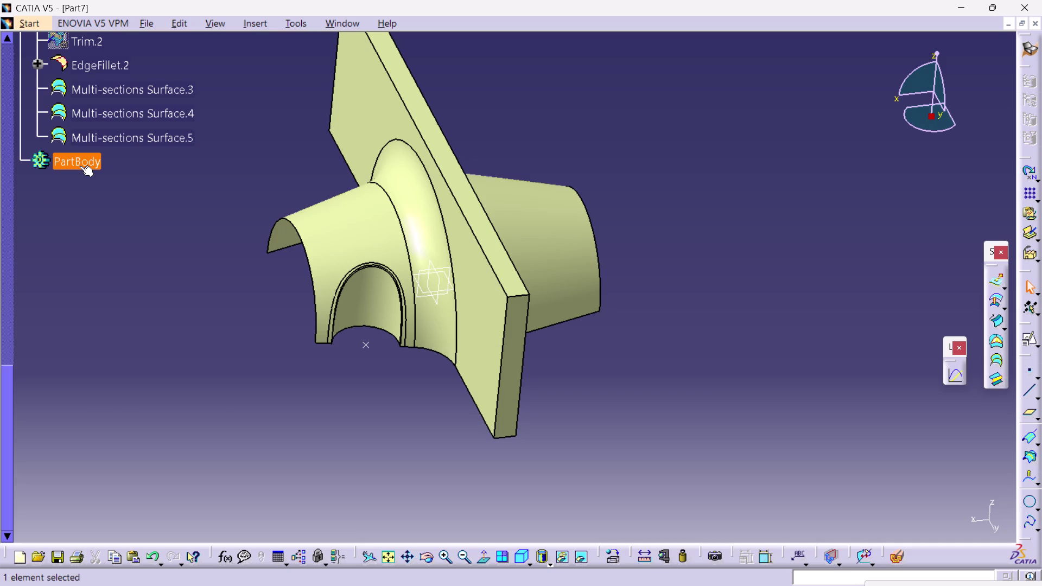
right_click(71, 162)
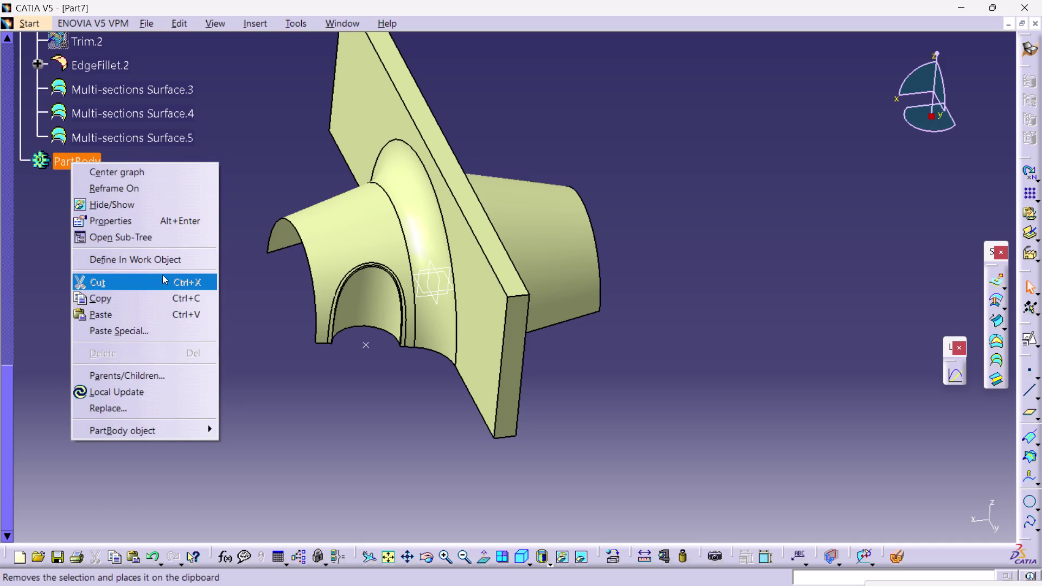
click(164, 259)
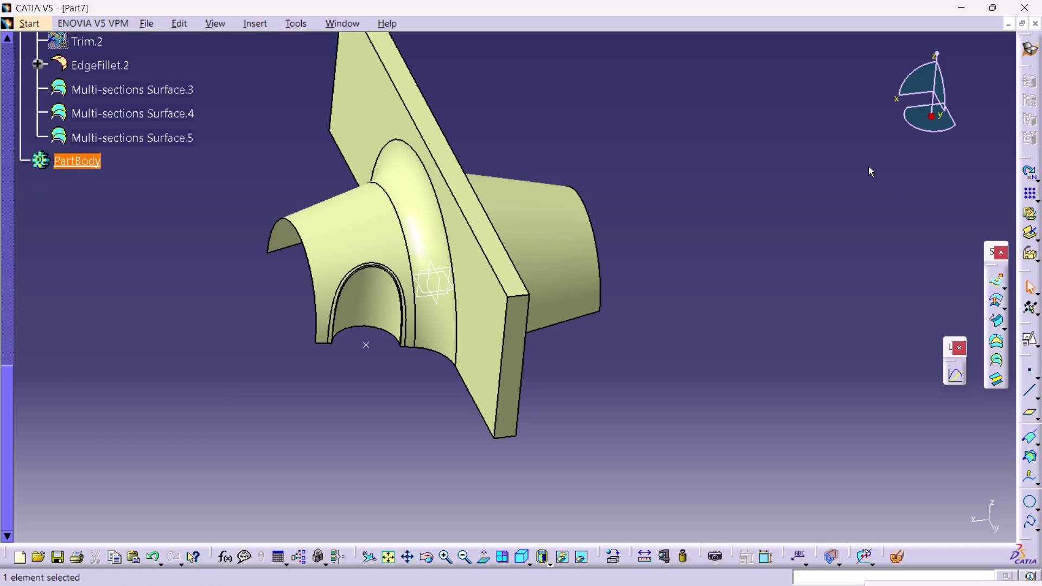
Orbit the part until the plate's broad face and arched surfaces face the viewer.
middle_drag(711, 176, 728, 176)
right_drag(725, 176, 728, 176)
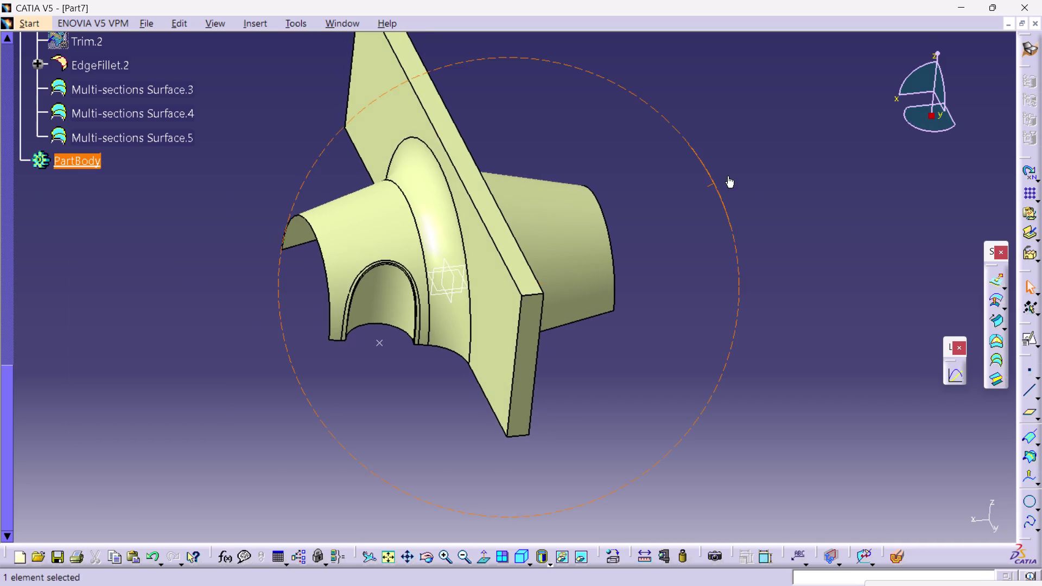
middle_drag(727, 176, 627, 64)
right_drag(728, 176, 627, 65)
middle_drag(532, 110, 581, 69)
right_drag(532, 110, 581, 70)
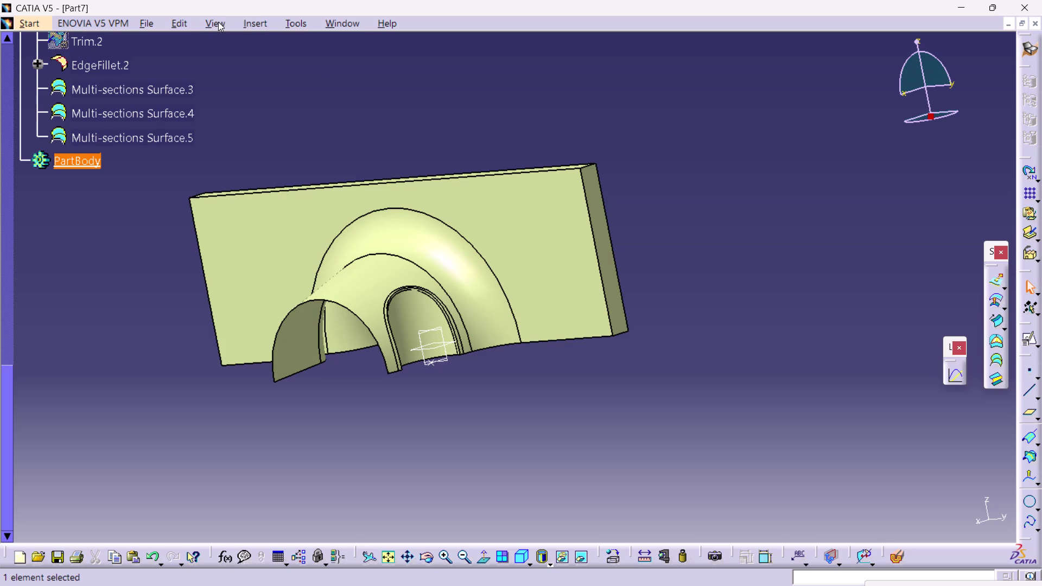
Open and close the Insert menu, then select and deselect PartBody in the tree.
click(248, 26)
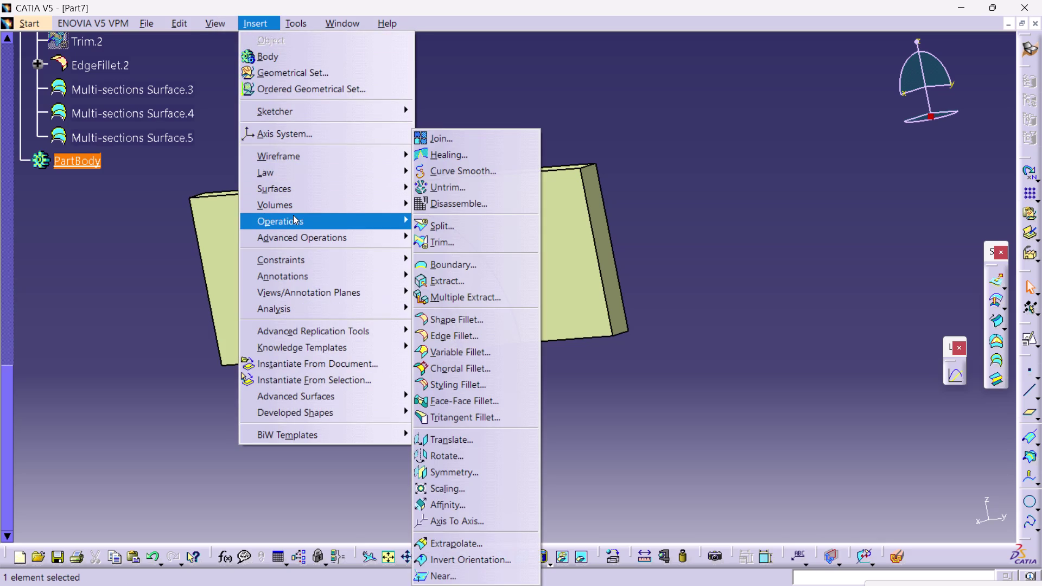
click(598, 88)
scroll(up, 3)
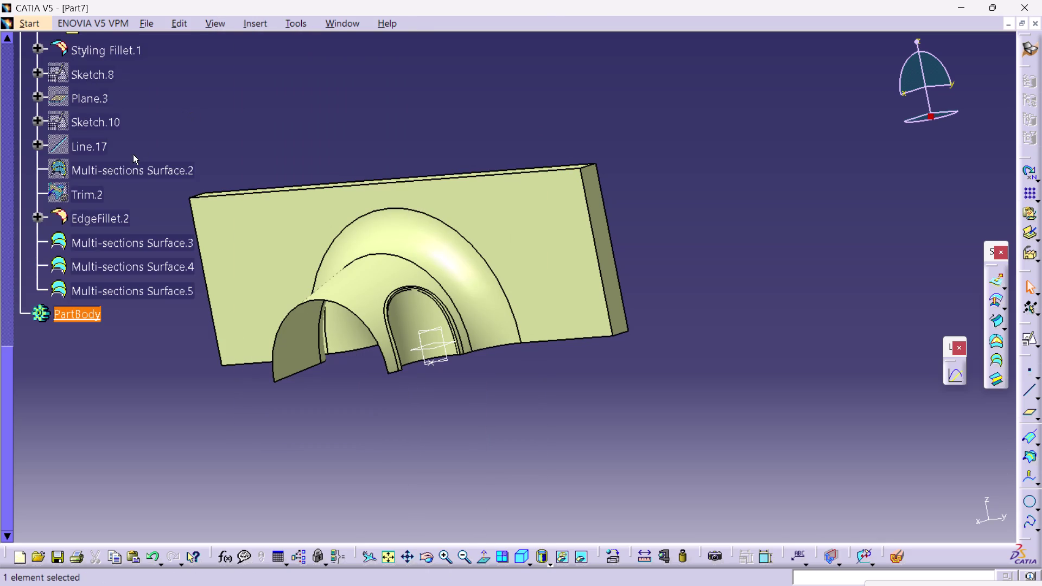
scroll(down, 3)
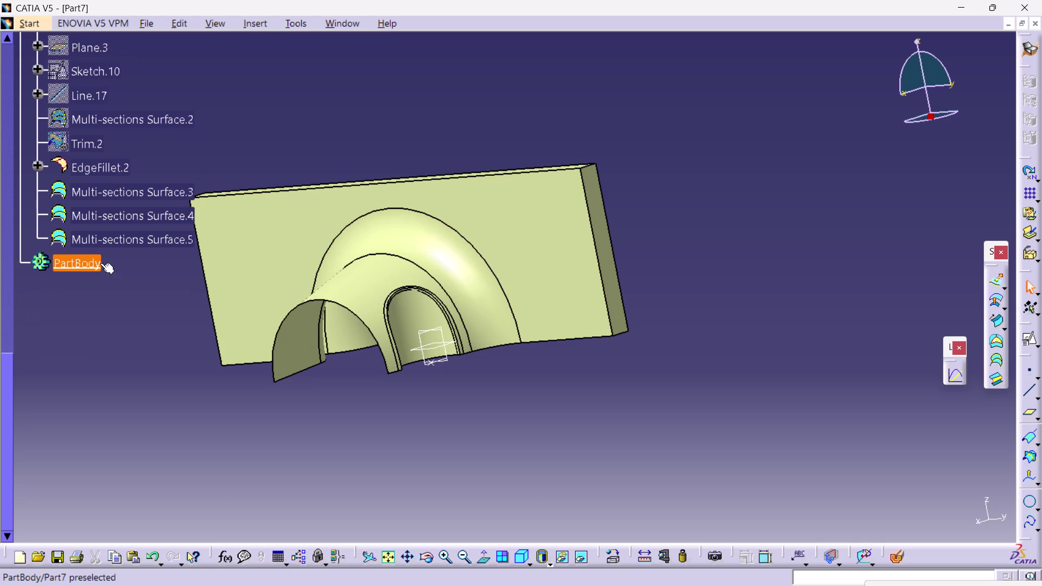
click(86, 258)
click(116, 321)
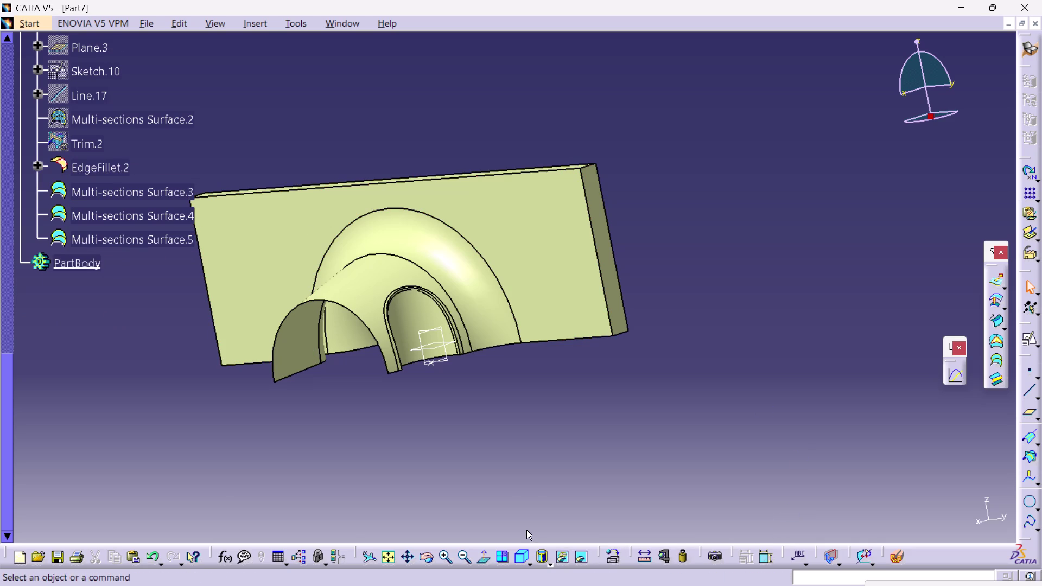
key(Tab)
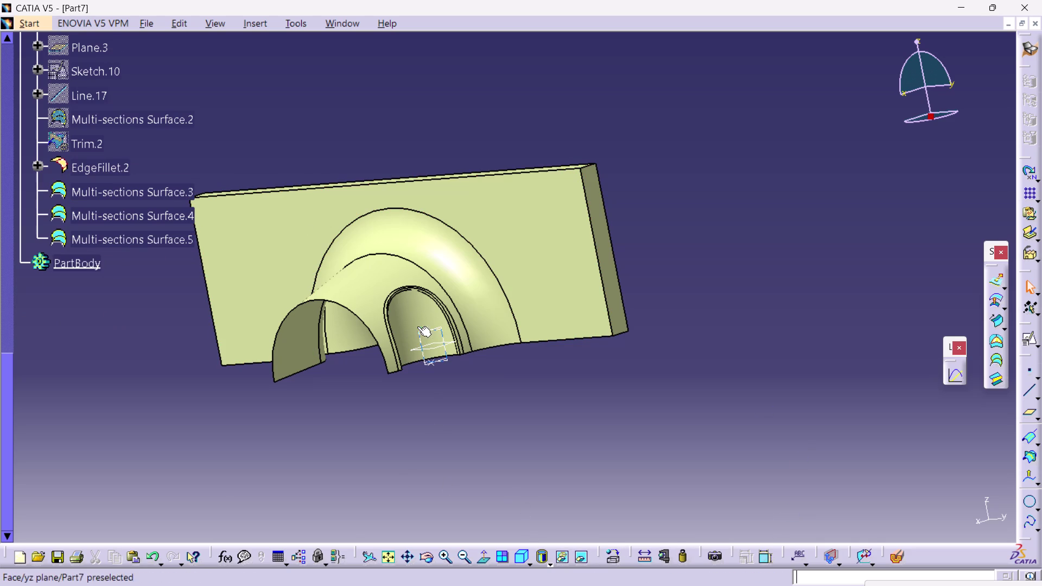
right_click(702, 191)
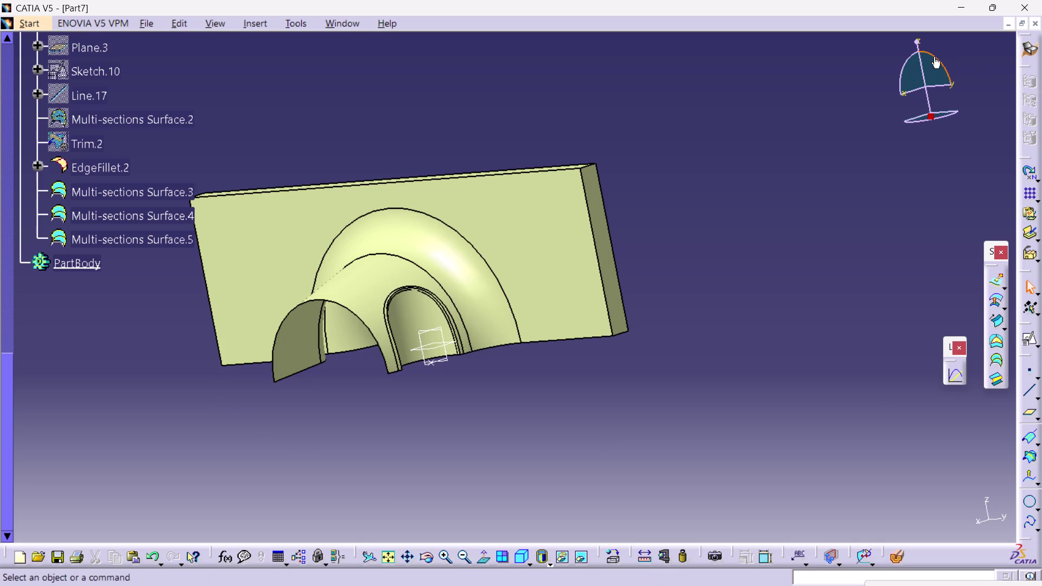
click(1023, 46)
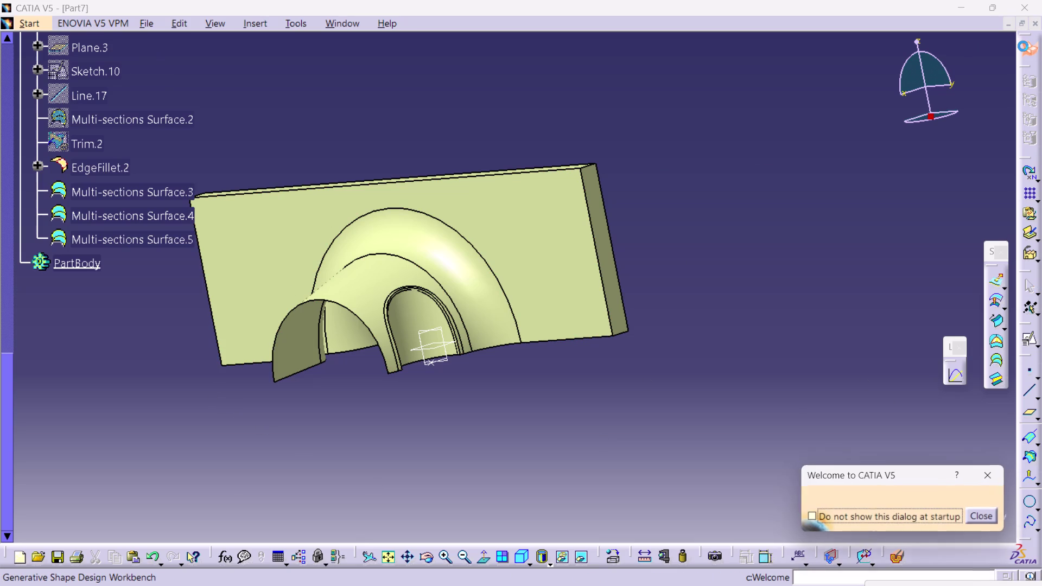
click(981, 517)
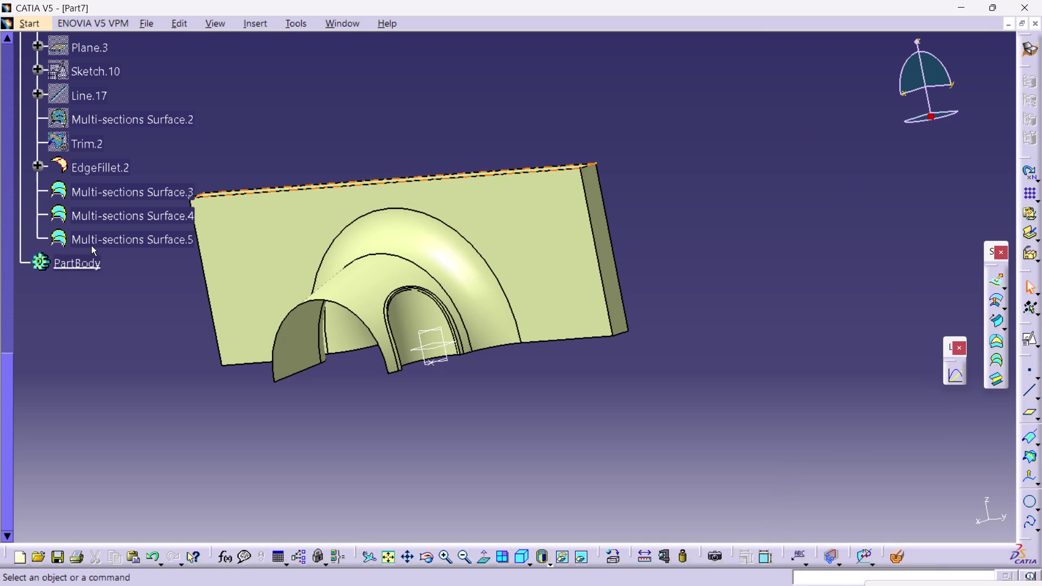
scroll(up, 3)
scroll(down, 3)
scroll(down, 3)
right_click(90, 224)
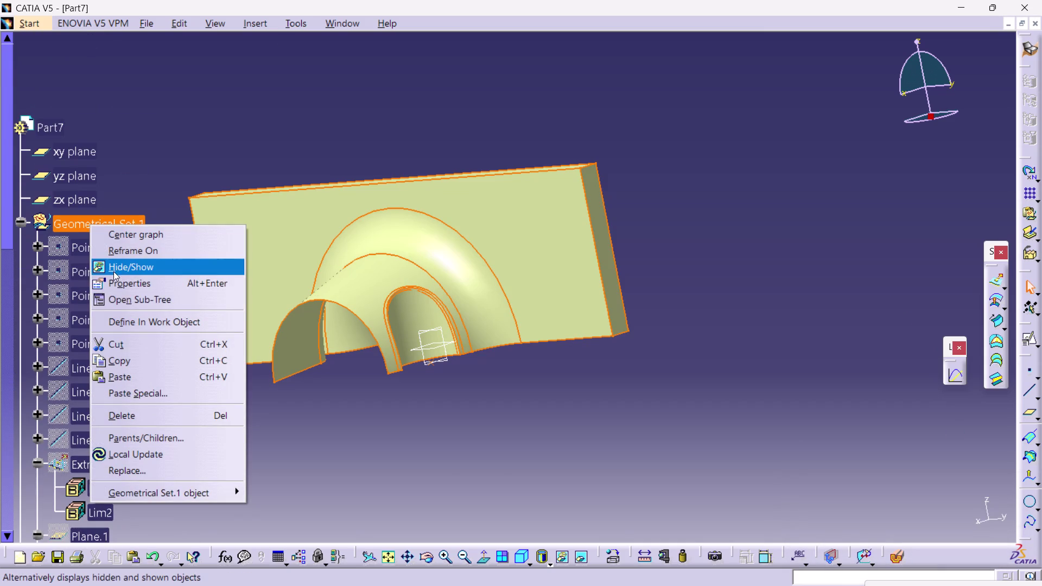
click(124, 320)
click(148, 114)
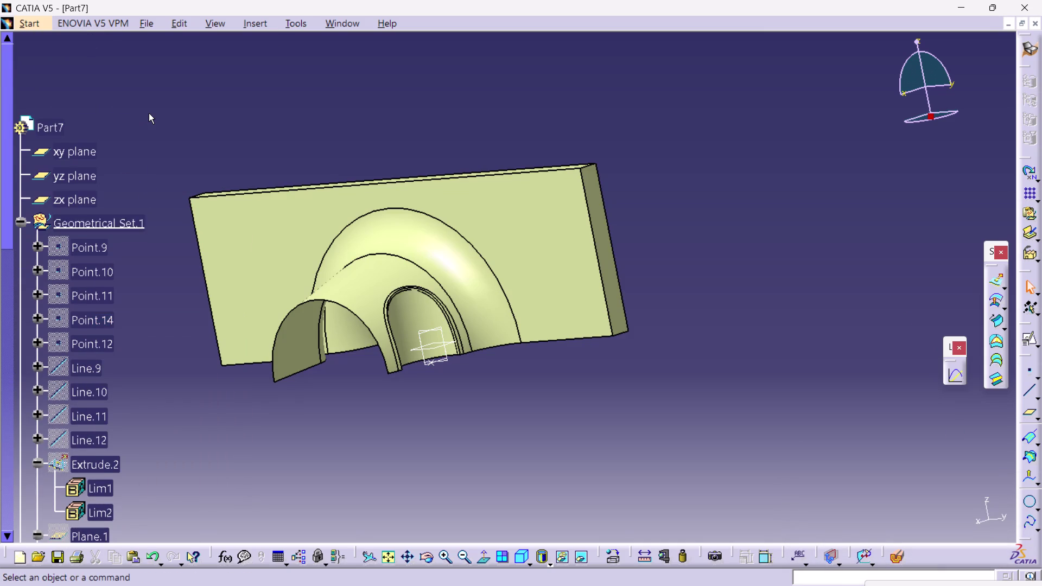
scroll(down, 3)
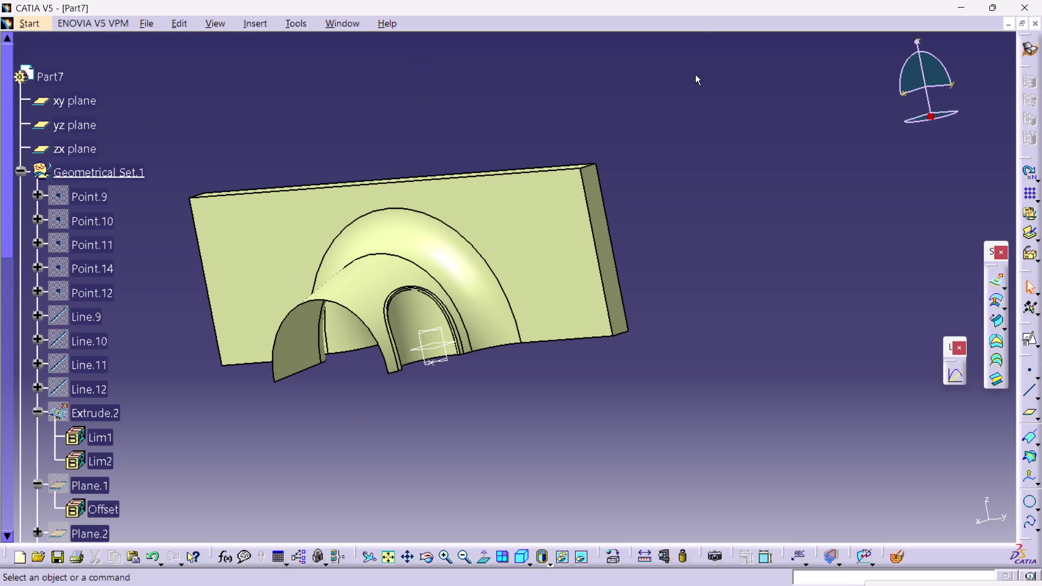
right_click(692, 23)
click(965, 550)
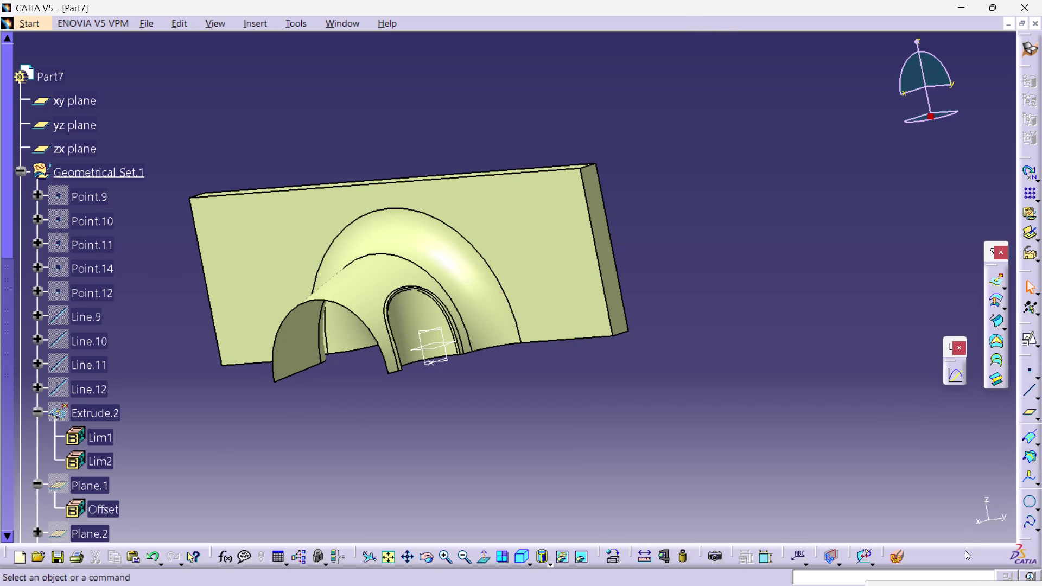
Open the Customize dialog from the bottom of the toolbar right-click list.
right_click(964, 550)
scroll(down, 3)
scroll(down, 3)
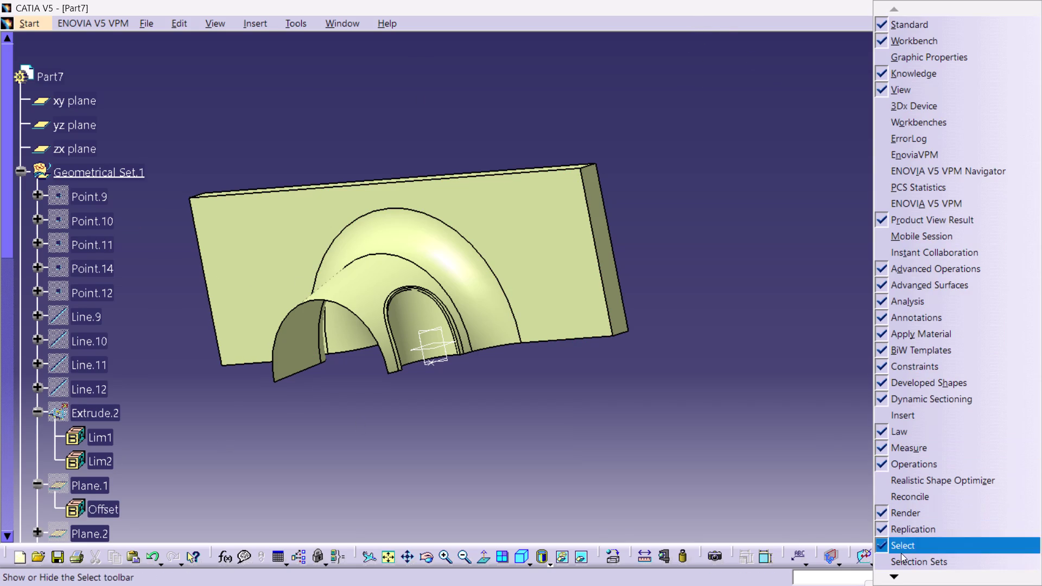
triple_click(889, 574)
triple_click(890, 575)
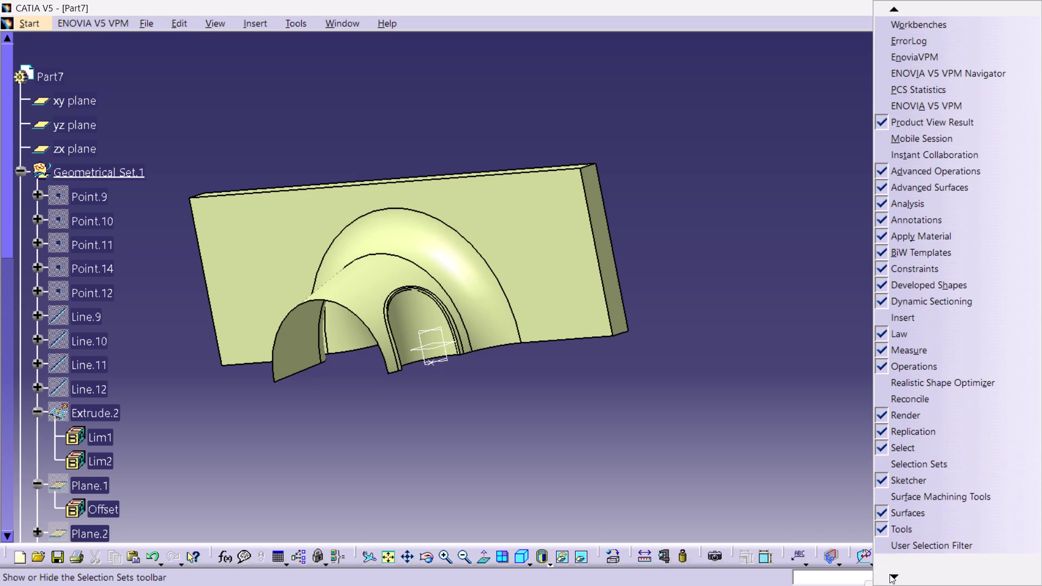
triple_click(889, 574)
double_click(889, 574)
click(918, 536)
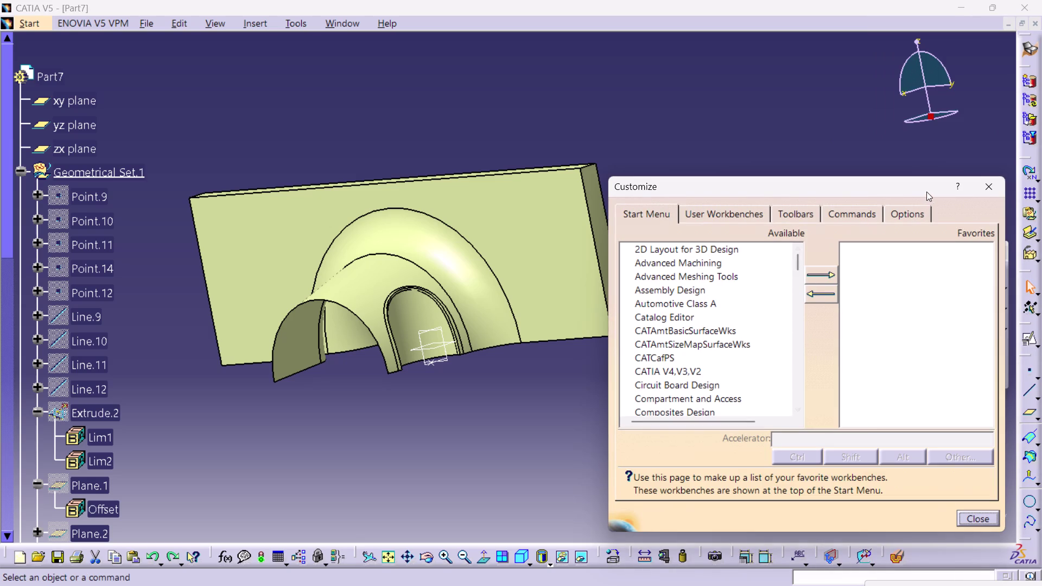
Scroll through the Customize dialog's list of available workbenches.
click(1032, 50)
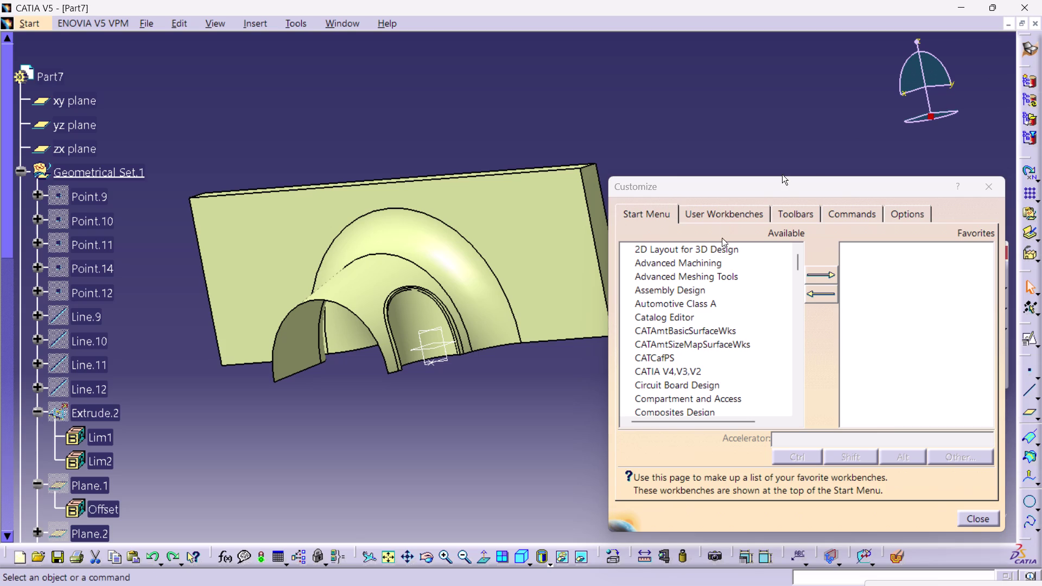
scroll(down, 3)
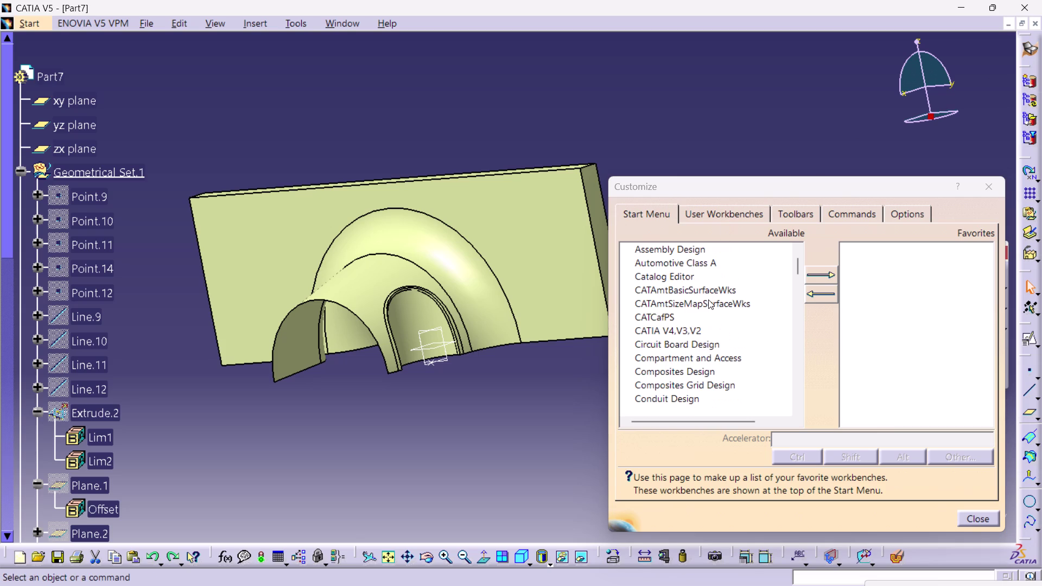
scroll(down, 3)
scroll(down, 3)
scroll(down, 3)
scroll(down, 3)
scroll(down, 3)
scroll(down, 3)
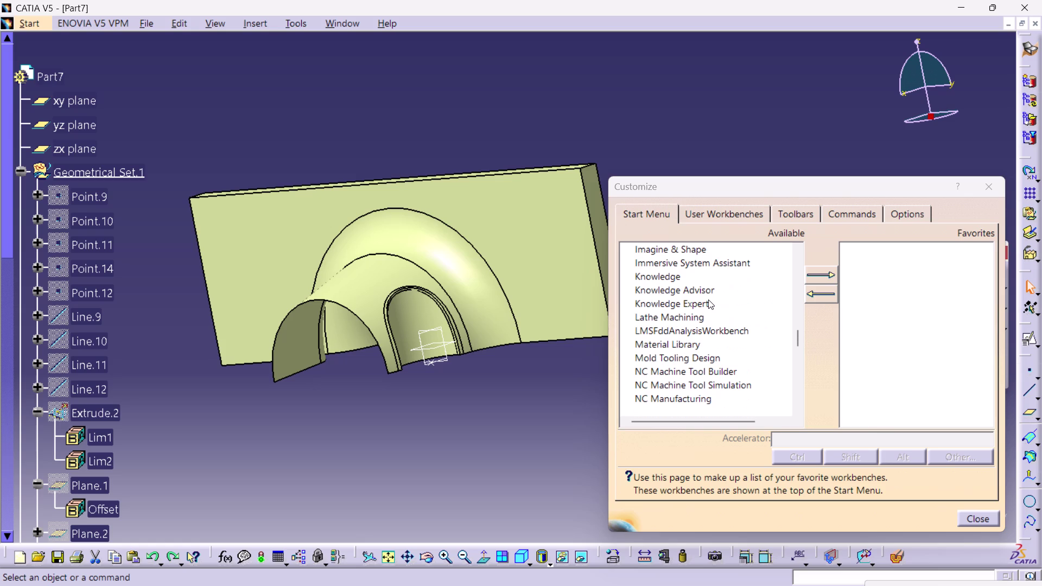